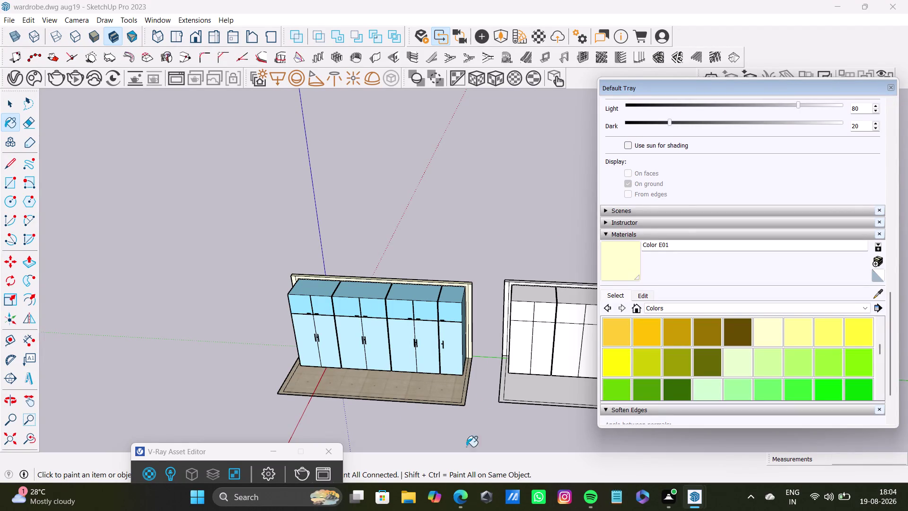
Restore the V-Ray Asset Editor materials list and move it to the upper left.
click(273, 364)
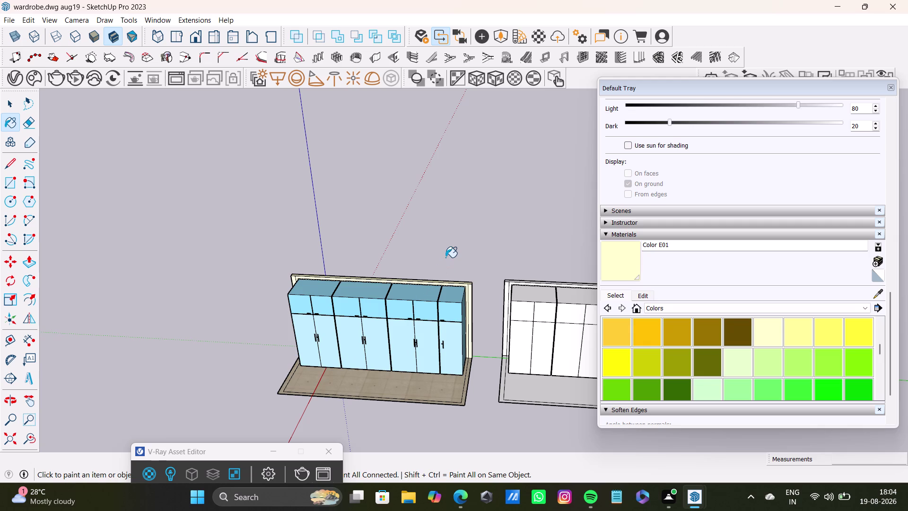
key(space)
drag(231, 453, 171, 189)
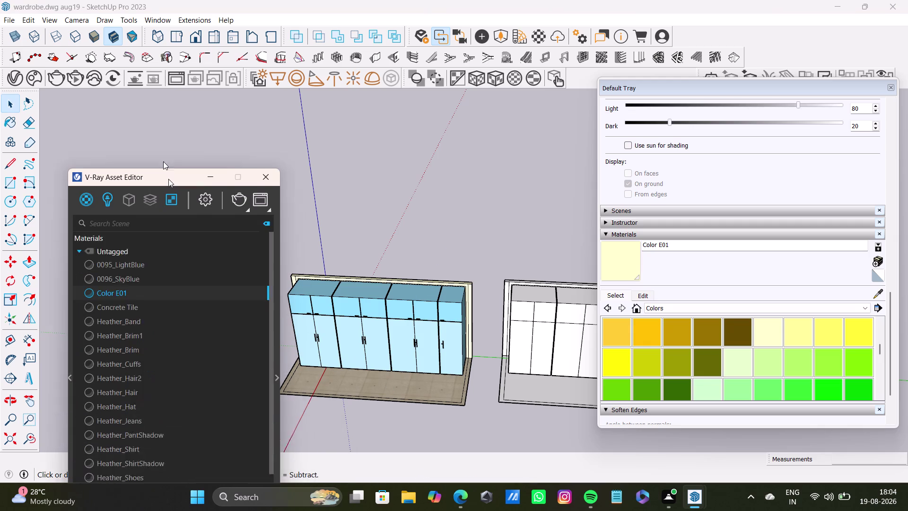
drag(172, 189, 157, 102)
Orbit, pan and zoom in close on the wardrobe doors and their handles.
scroll(down, 3)
scroll(up, 3)
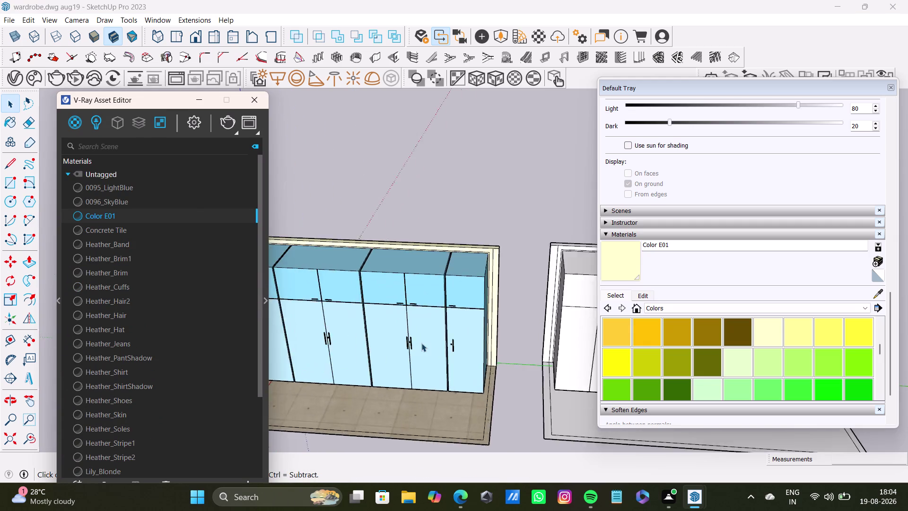
scroll(up, 3)
middle_drag(421, 343, 566, 344)
scroll(up, 3)
scroll(down, 3)
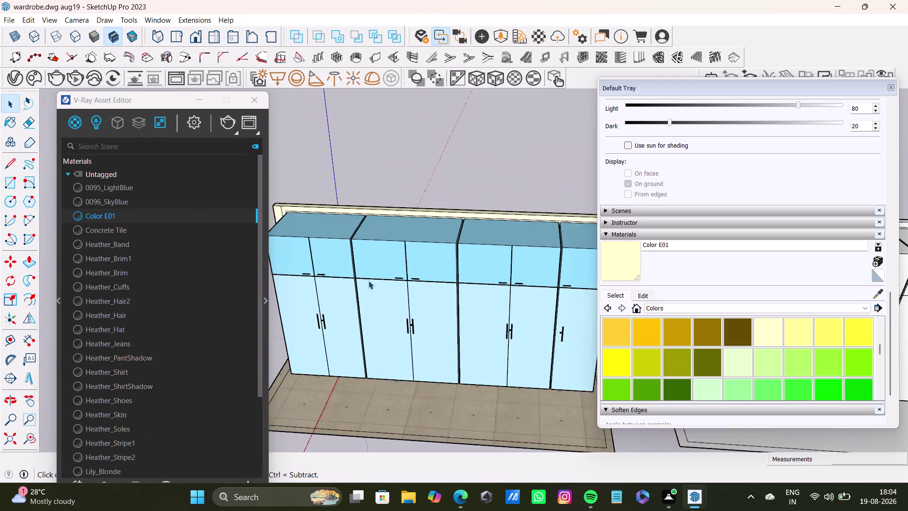
scroll(down, 3)
middle_drag(368, 281, 472, 293)
scroll(up, 3)
middle_drag(396, 274, 537, 244)
scroll(up, 3)
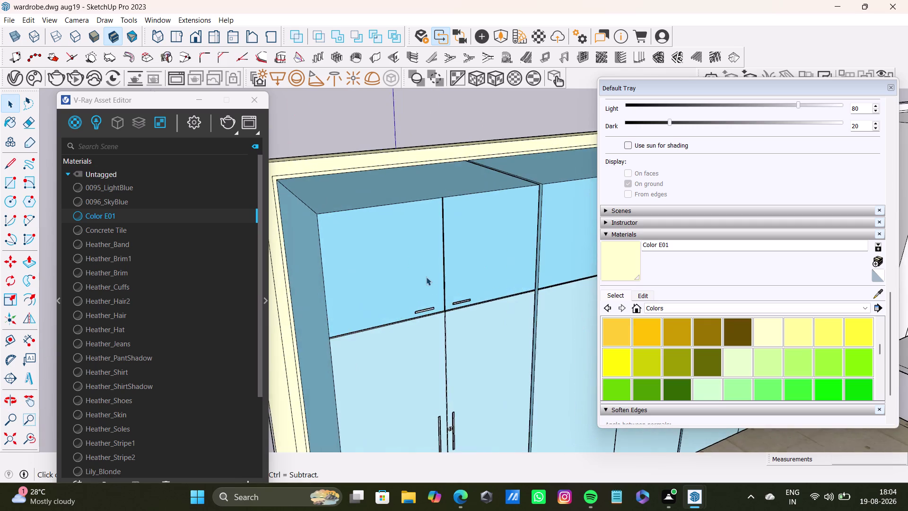
scroll(down, 3)
middle_drag(452, 284, 277, 288)
scroll(up, 3)
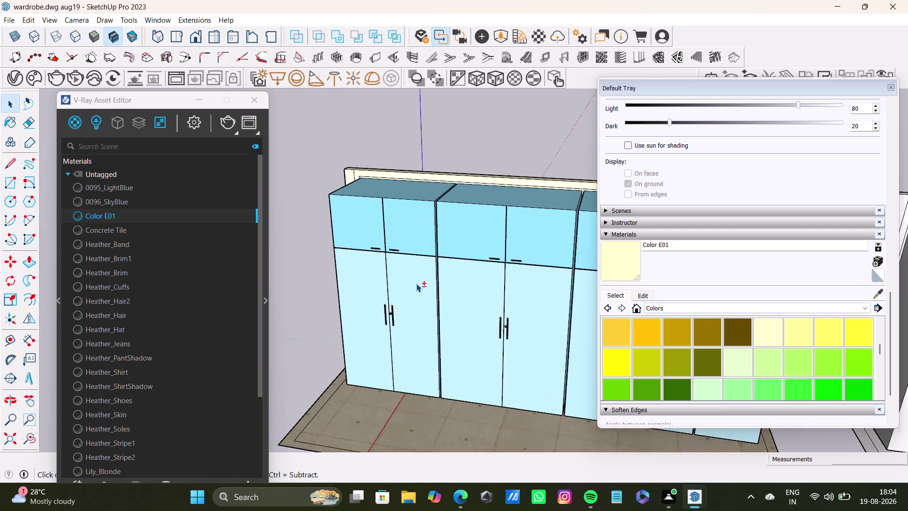
middle_drag(409, 285, 331, 331)
scroll(up, 3)
scroll(down, 3)
scroll(up, 3)
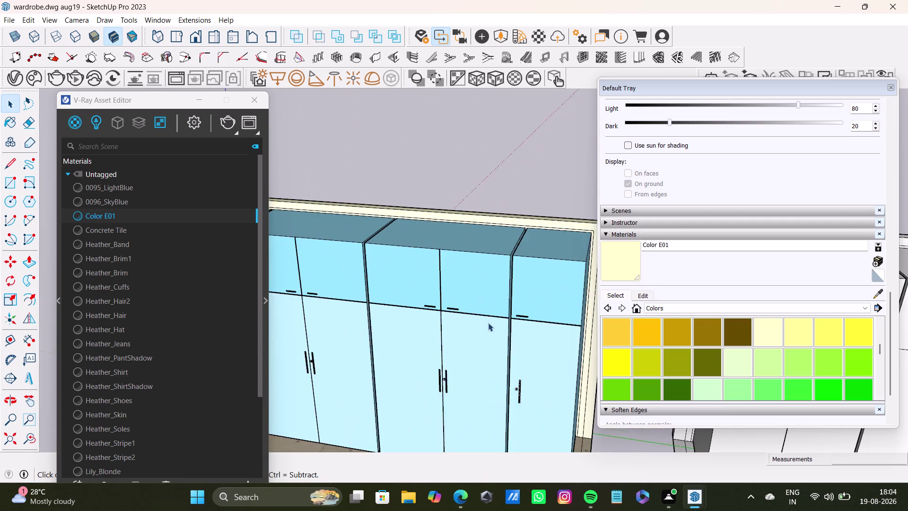
scroll(down, 3)
scroll(up, 3)
scroll(down, 3)
scroll(up, 3)
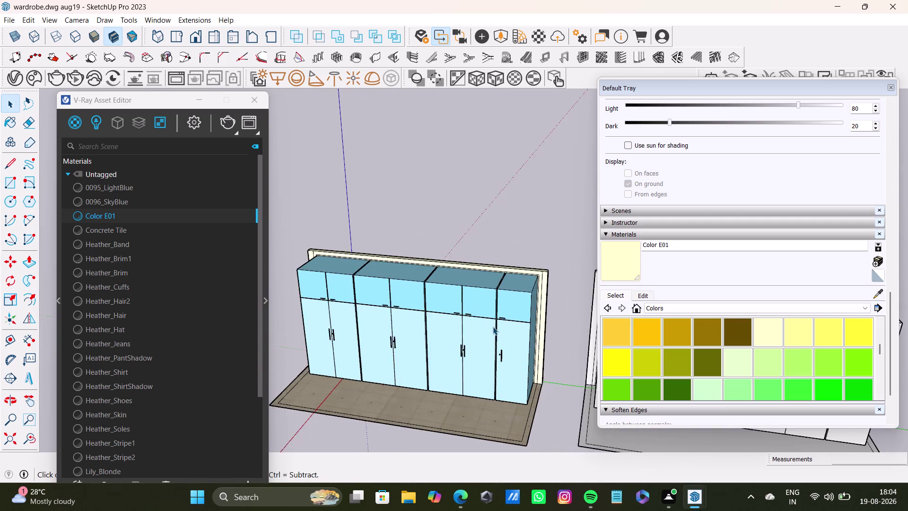
scroll(up, 3)
middle_drag(342, 293, 479, 376)
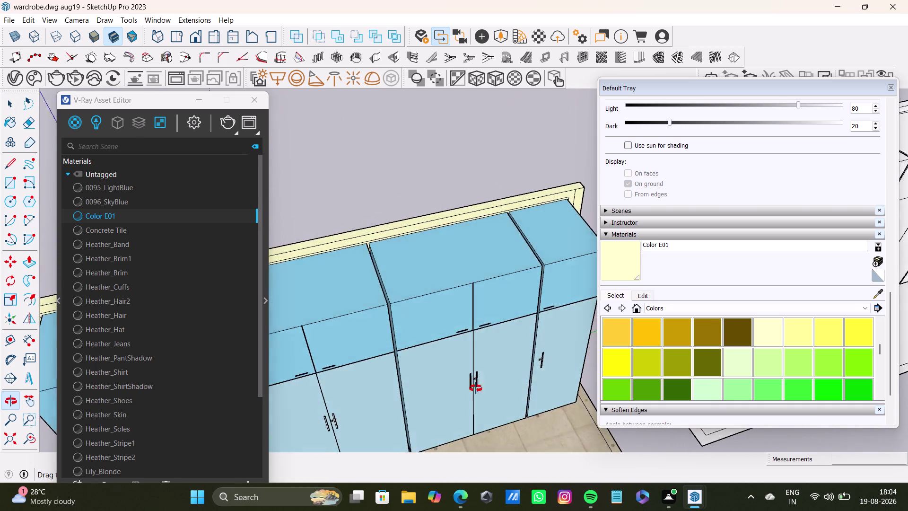
middle_drag(479, 376, 348, 331)
scroll(down, 3)
middle_drag(392, 315, 395, 314)
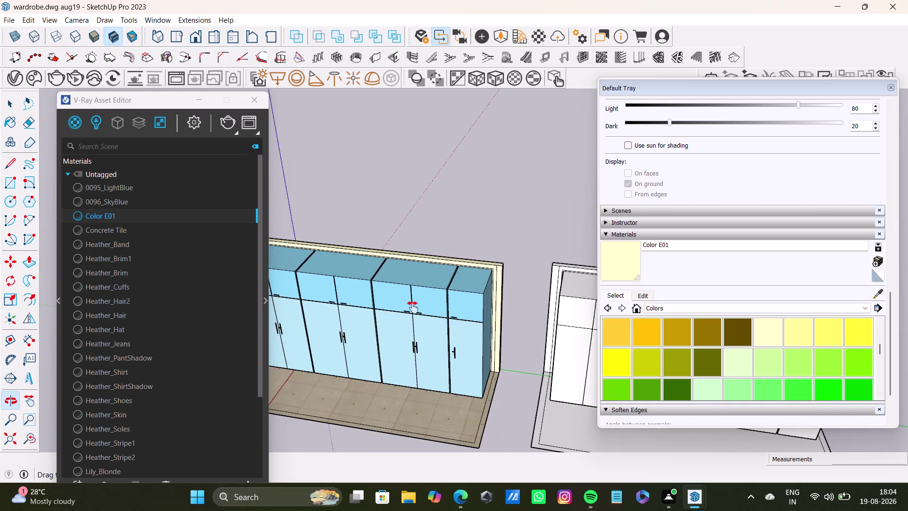
middle_drag(395, 314, 522, 301)
scroll(up, 3)
middle_drag(474, 308, 473, 201)
scroll(up, 3)
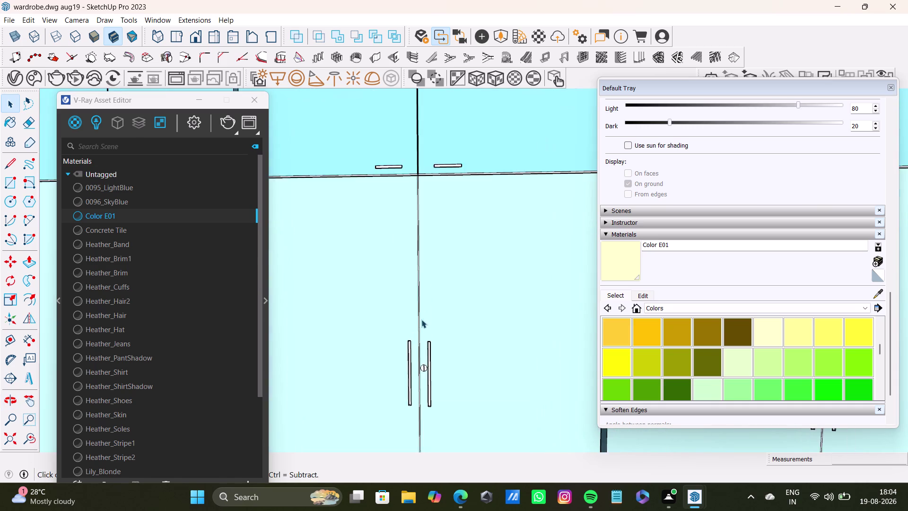
scroll(up, 3)
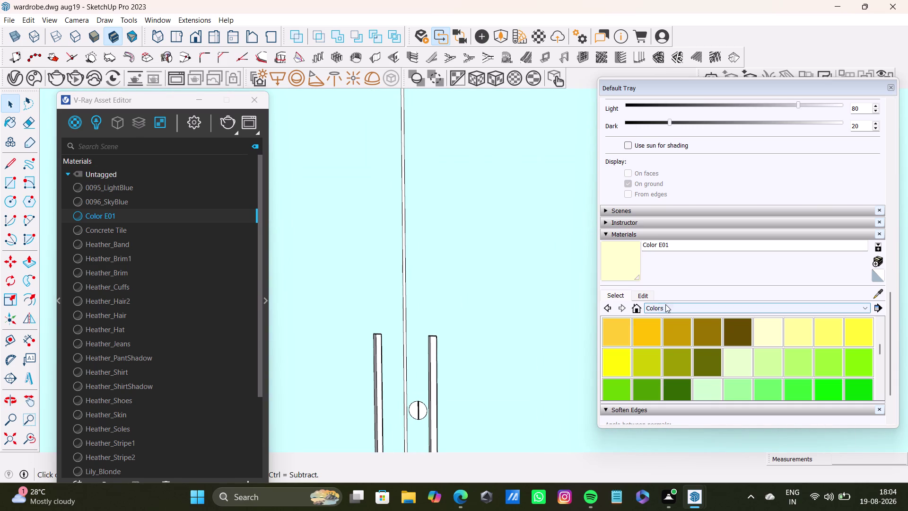
Switch the Materials library to Metal and pick Steel Brushed Stainless.
click(667, 311)
click(672, 379)
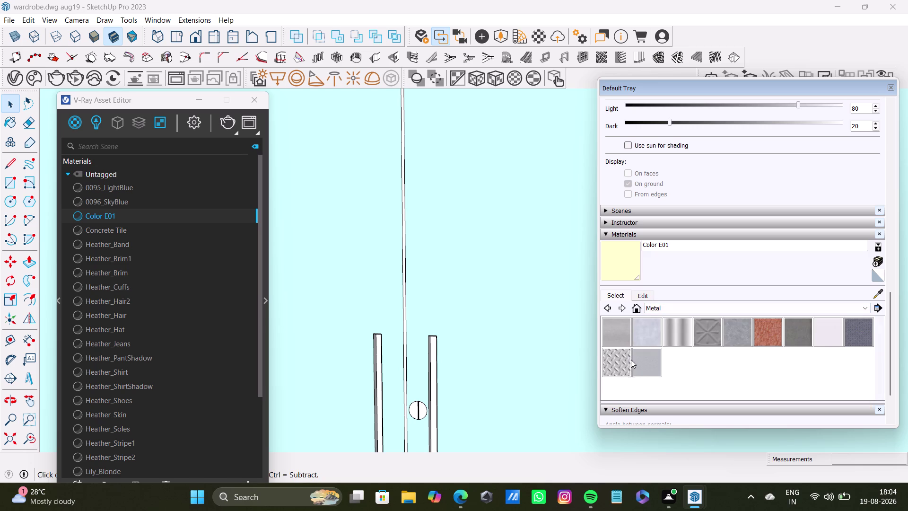
click(632, 359)
click(649, 359)
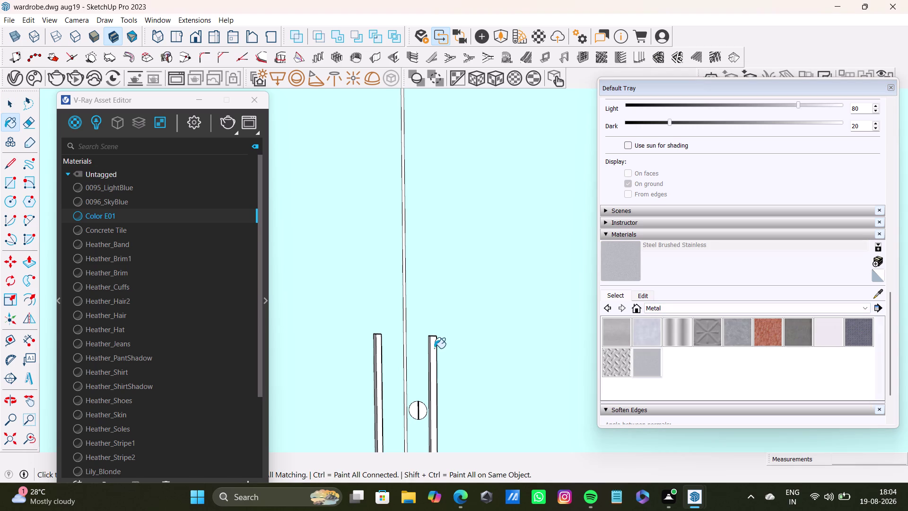
Paint the first lower door pair's right handle bar with brushed stainless steel.
click(434, 348)
click(379, 348)
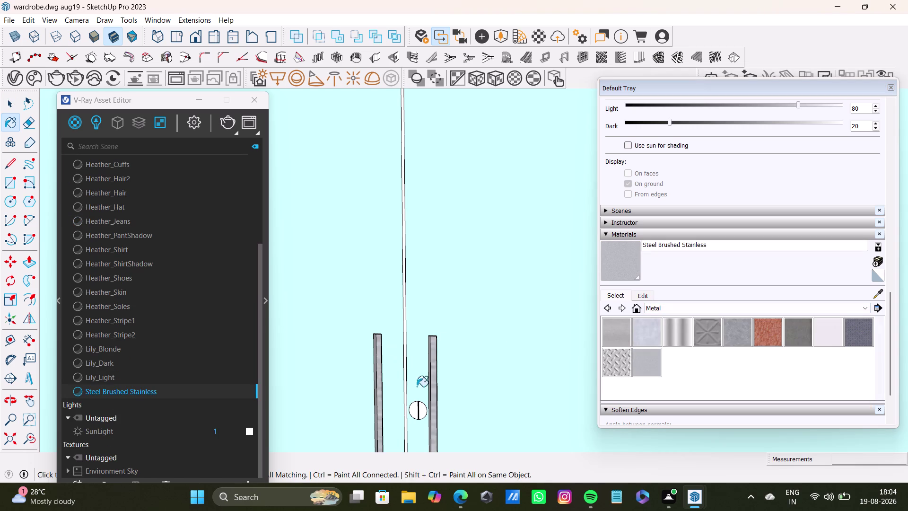
click(423, 414)
click(416, 410)
scroll(down, 3)
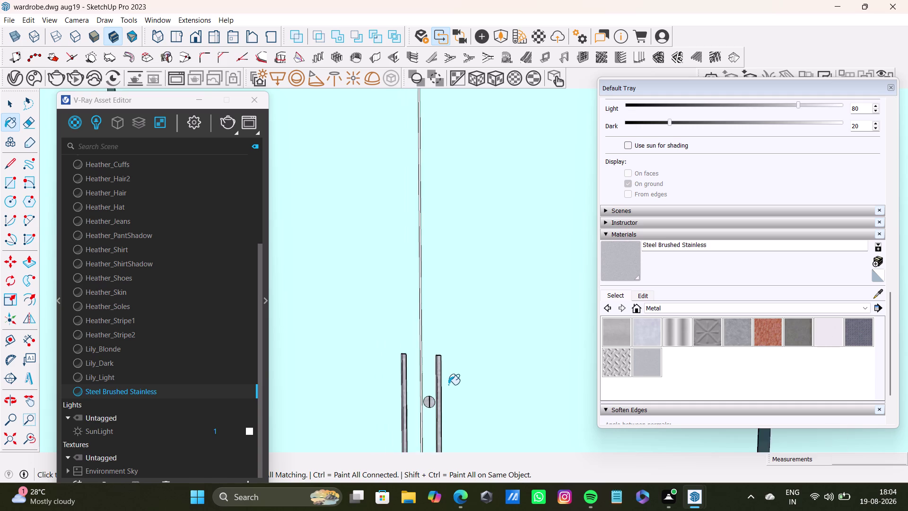
scroll(down, 3)
middle_drag(448, 385, 458, 381)
scroll(up, 3)
scroll(up, 3)
middle_drag(292, 374, 437, 352)
scroll(up, 3)
Finish painting all faces of the first pair's right and left handles in steel.
click(431, 345)
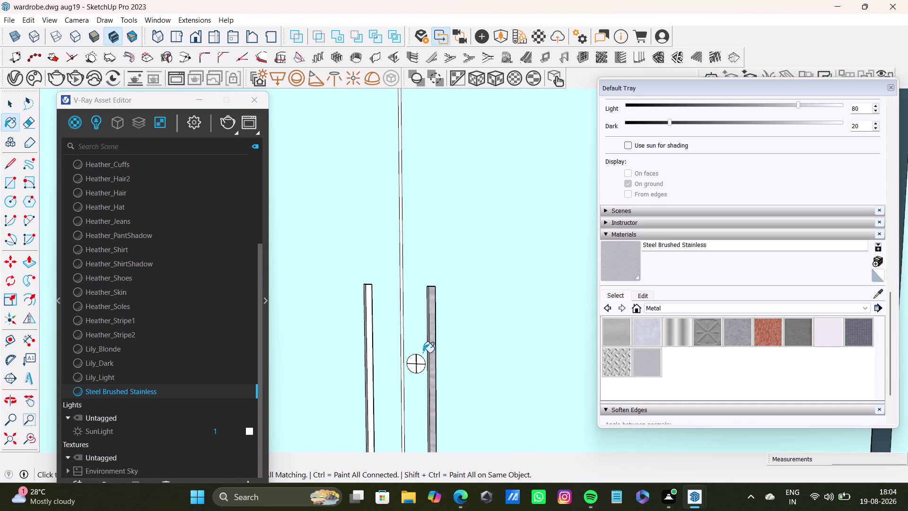
click(416, 363)
click(421, 367)
click(417, 360)
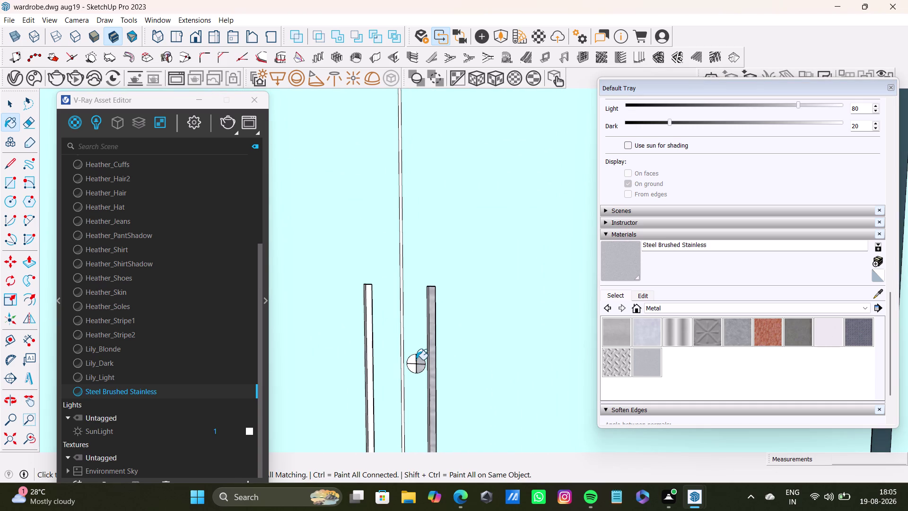
click(416, 360)
click(412, 359)
click(414, 367)
click(369, 346)
Paint the next lower door pair's right and left handles in brushed steel.
scroll(down, 3)
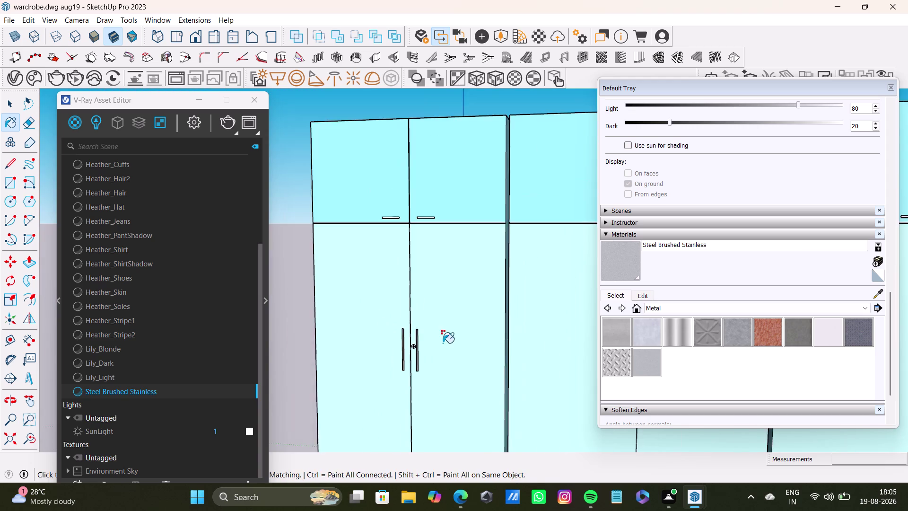
middle_drag(445, 341, 336, 336)
scroll(down, 3)
middle_drag(535, 357, 495, 358)
scroll(up, 3)
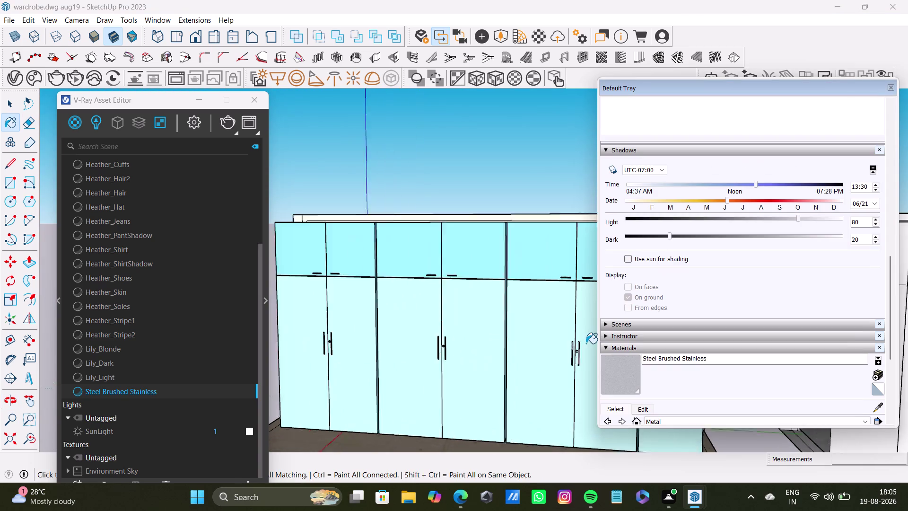
scroll(up, 3)
click(561, 341)
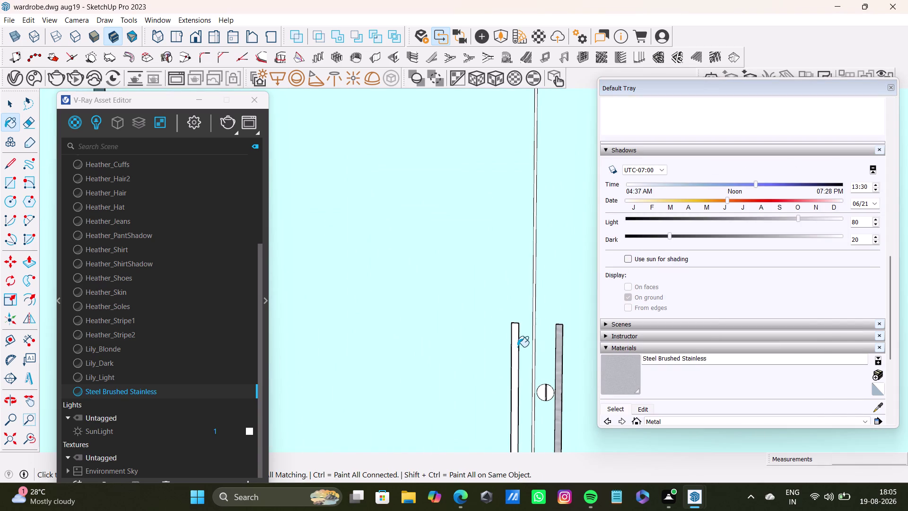
click(516, 347)
click(547, 391)
click(541, 391)
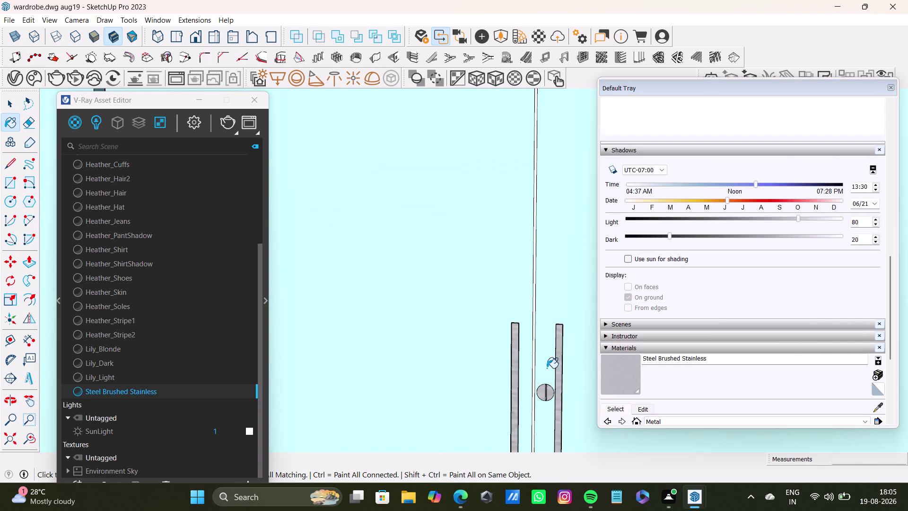
Paint the first pair of upper-door handles in brushed stainless steel.
scroll(down, 3)
middle_drag(500, 278, 499, 377)
scroll(up, 3)
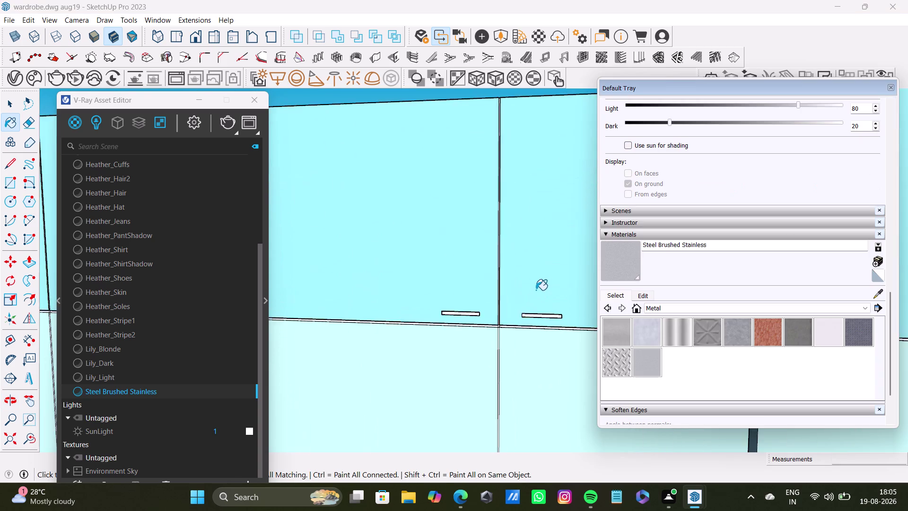
scroll(up, 3)
click(559, 336)
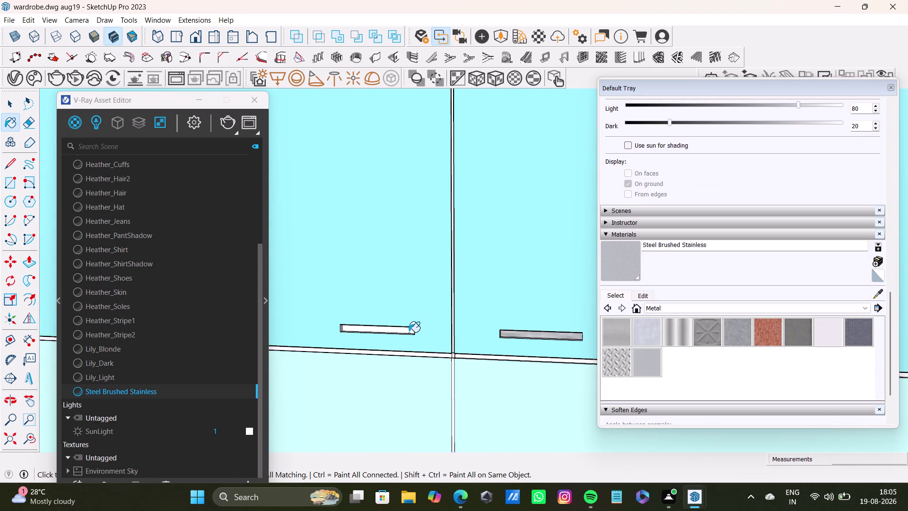
click(408, 333)
Paint the next pair of upper-door right and left handles in steel.
scroll(down, 3)
middle_drag(379, 305, 616, 348)
scroll(up, 3)
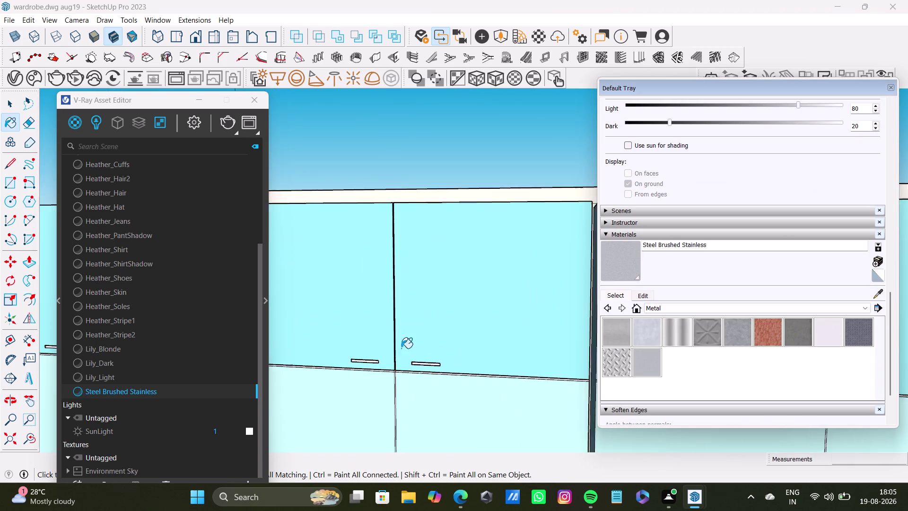
scroll(up, 3)
click(446, 375)
click(348, 373)
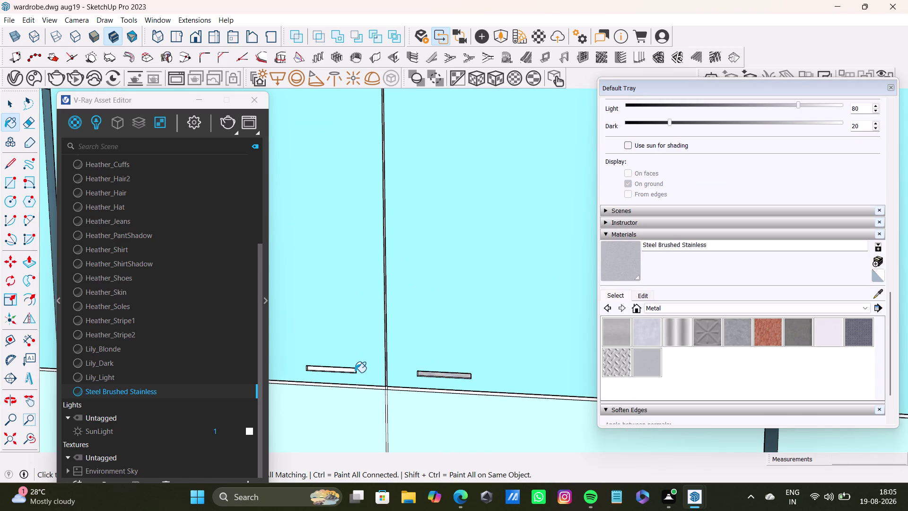
click(355, 373)
click(349, 370)
Paint the remaining upper-door handles in brushed stainless steel.
scroll(down, 3)
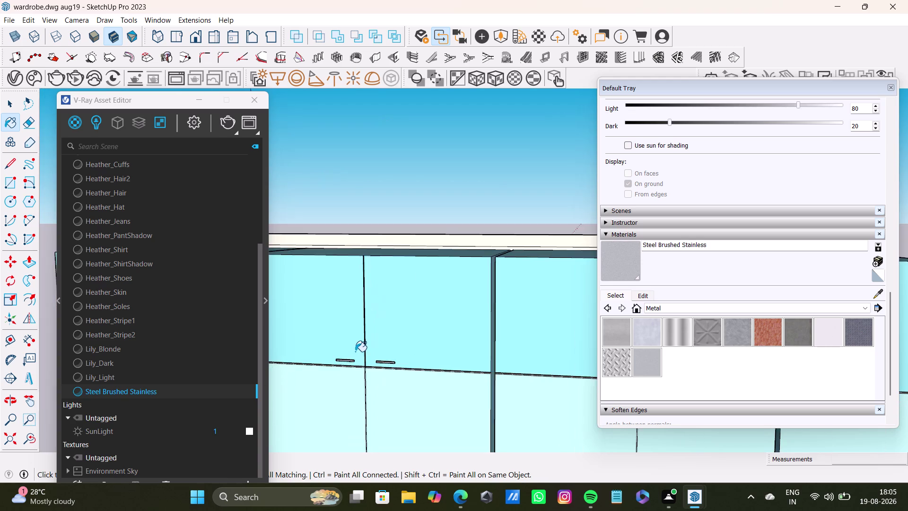
middle_drag(355, 351, 561, 359)
scroll(up, 3)
click(386, 391)
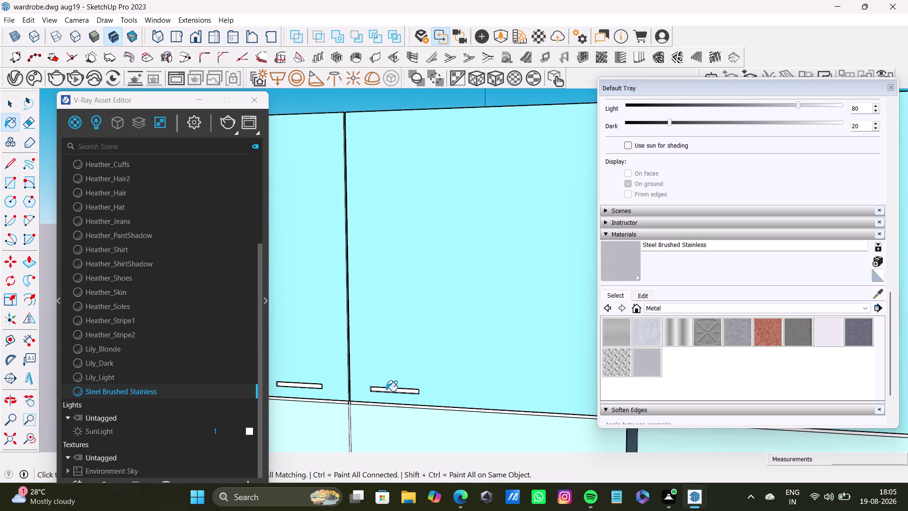
click(385, 390)
click(318, 387)
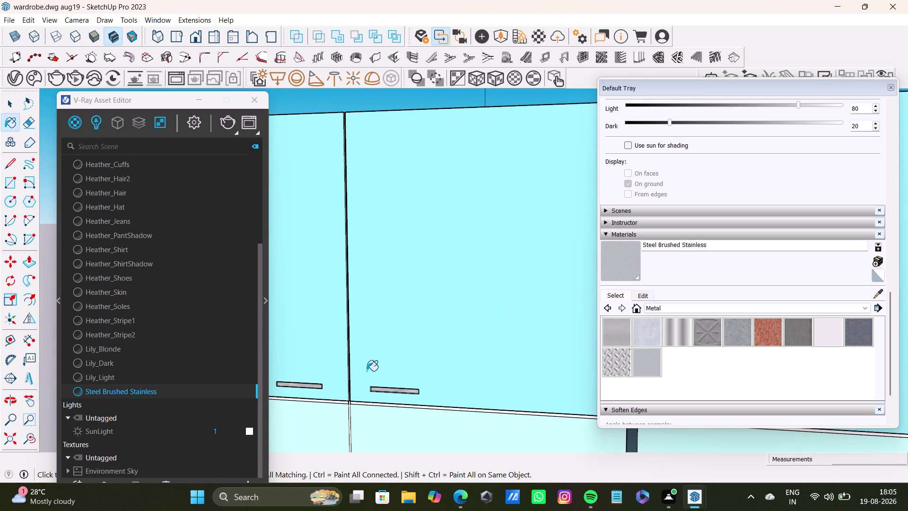
scroll(down, 3)
scroll(up, 3)
scroll(down, 3)
scroll(up, 3)
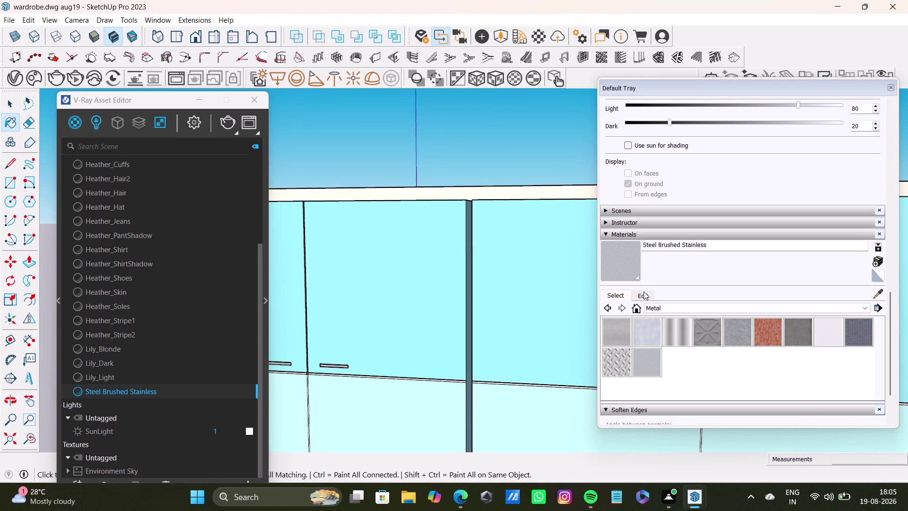
click(664, 306)
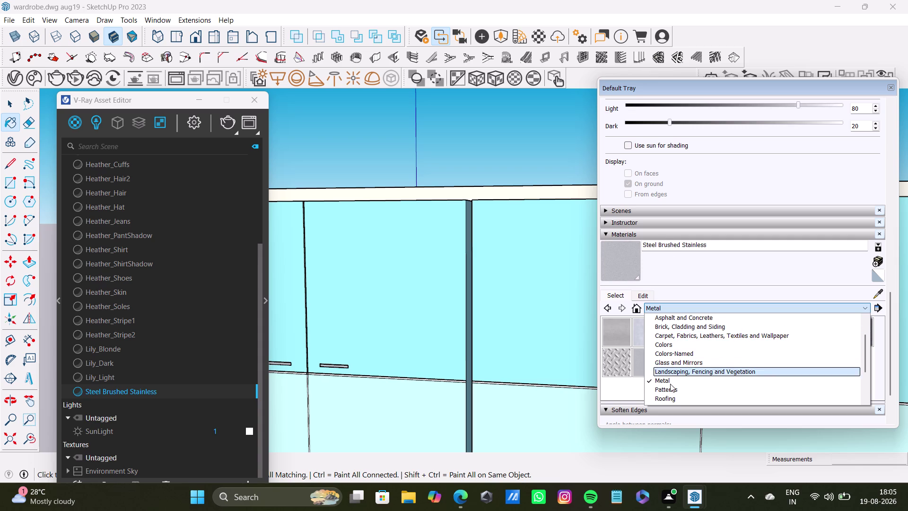
Switch the library to named colours, try powder blue on the rail, then undo it.
scroll(up, 3)
scroll(up, 3)
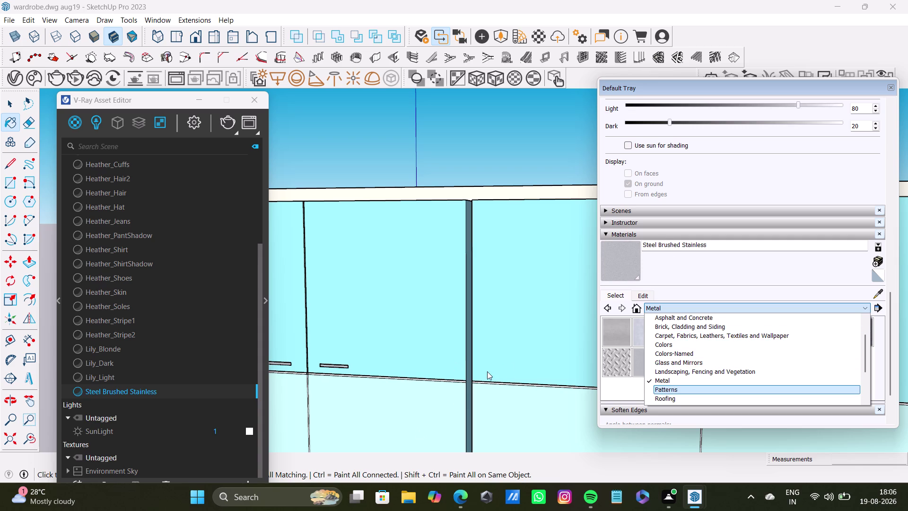
click(694, 356)
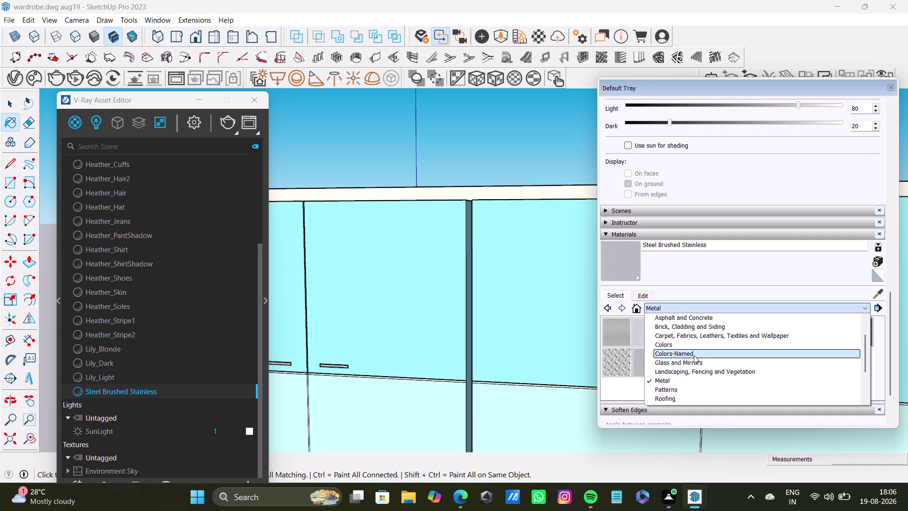
scroll(down, 3)
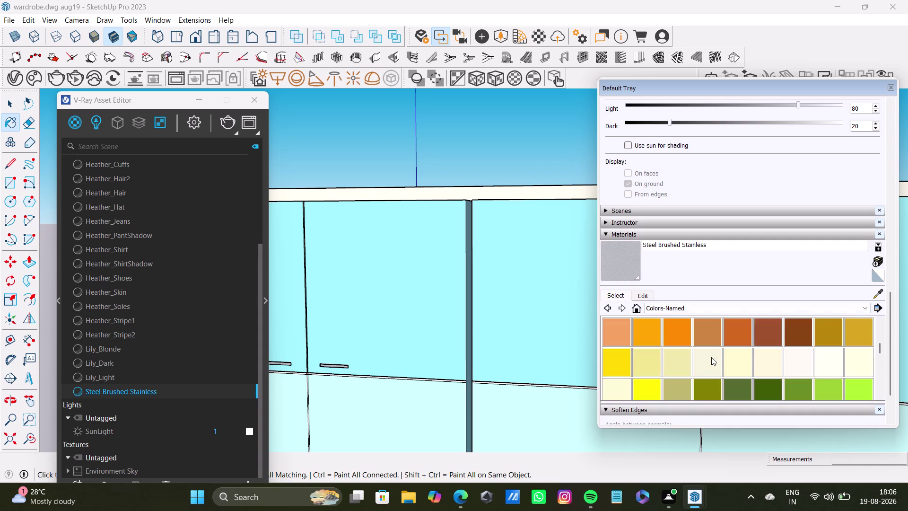
scroll(down, 3)
scroll(down, 3)
click(705, 332)
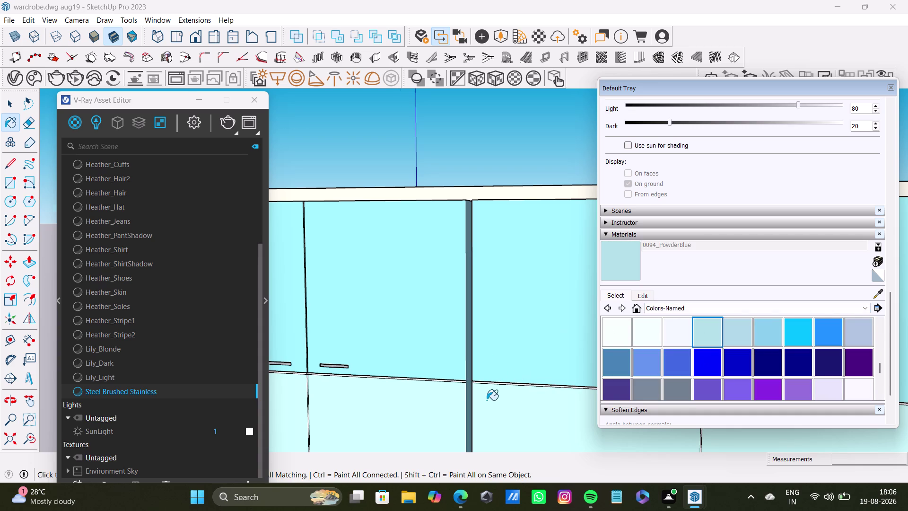
scroll(up, 3)
click(457, 351)
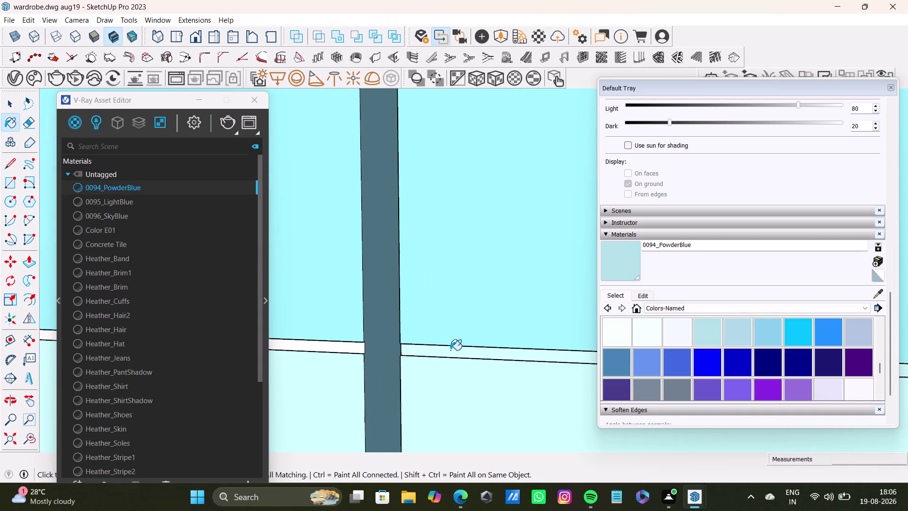
key(ctrl+z)
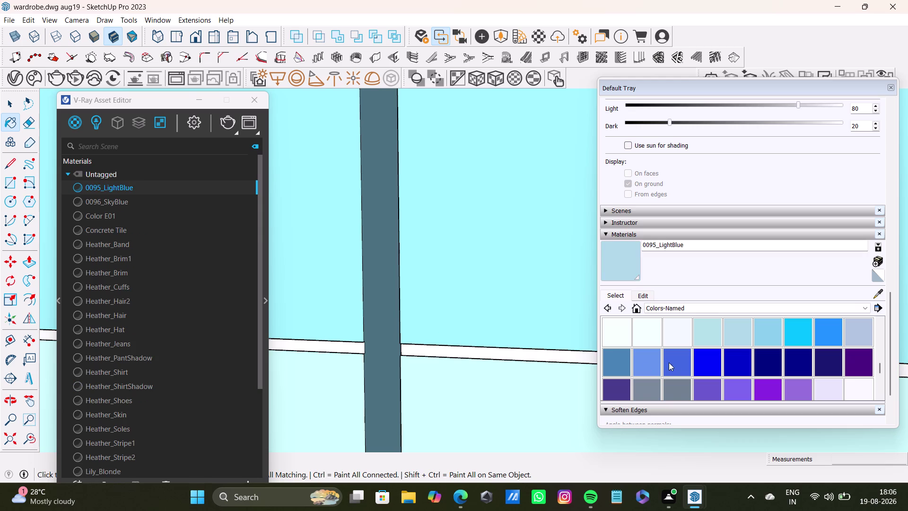
Paint the horizontal rail dark blue.
click(795, 368)
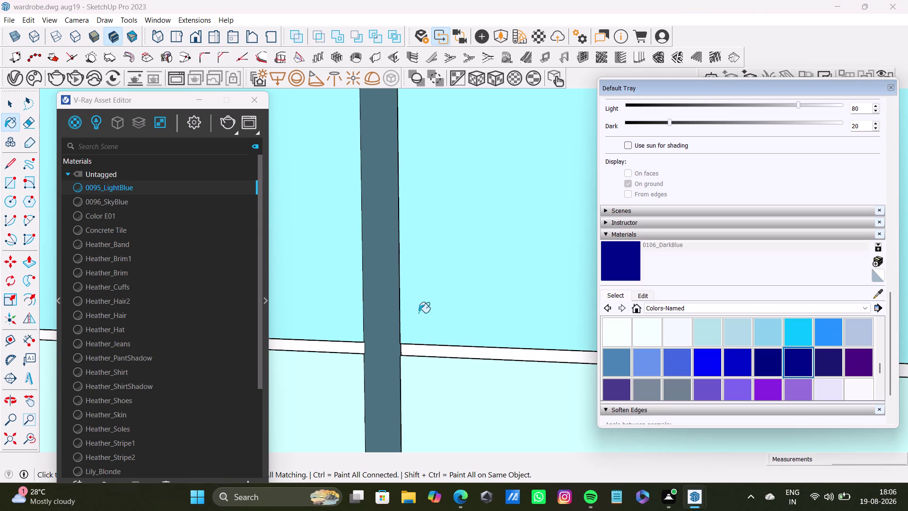
scroll(up, 3)
click(467, 363)
scroll(down, 3)
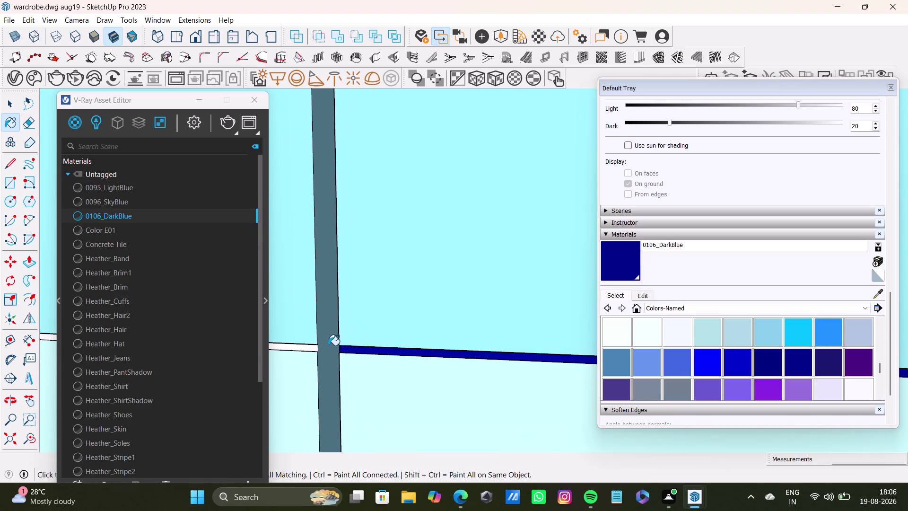
scroll(down, 3)
scroll(up, 3)
scroll(down, 3)
middle_drag(318, 344, 491, 355)
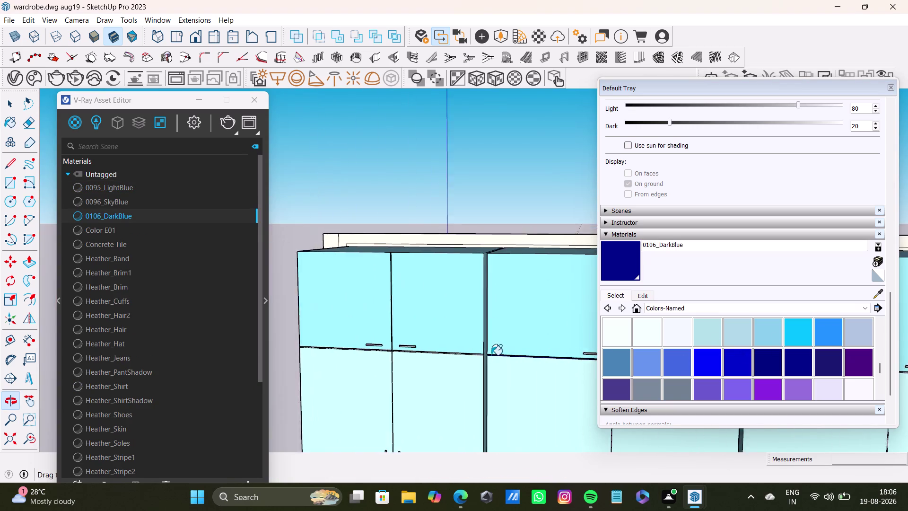
scroll(up, 3)
Repaint two horizontal rail sections with 0100_SteelBlue.
click(618, 358)
scroll(up, 3)
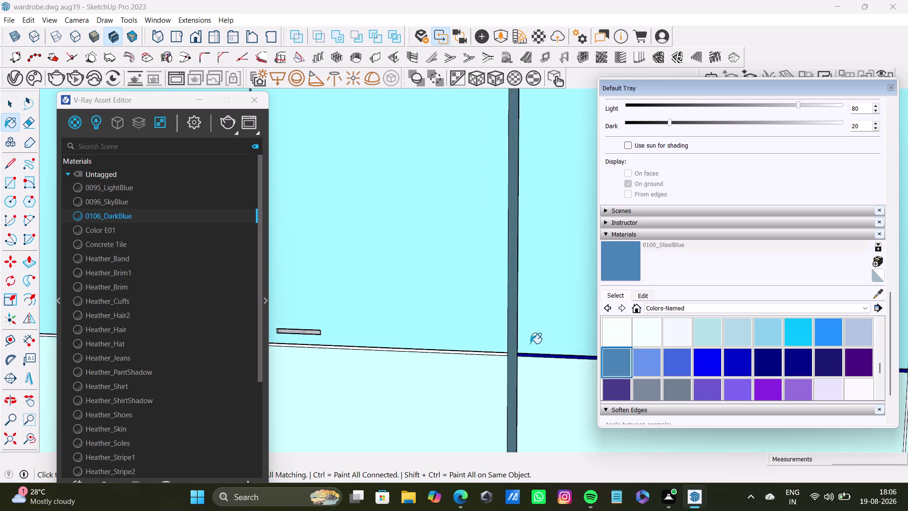
scroll(up, 3)
scroll(up, 3)
click(524, 369)
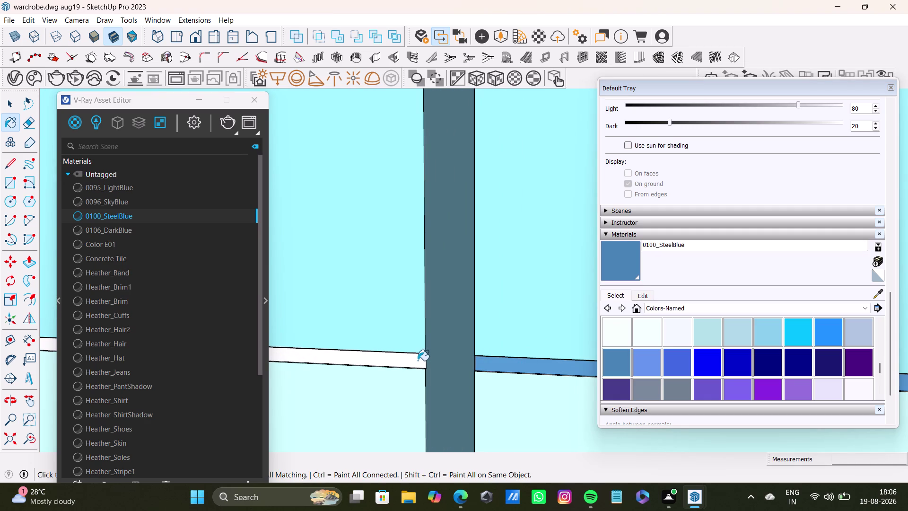
click(417, 360)
scroll(down, 3)
middle_drag(383, 345, 491, 352)
scroll(down, 3)
middle_drag(334, 358, 343, 356)
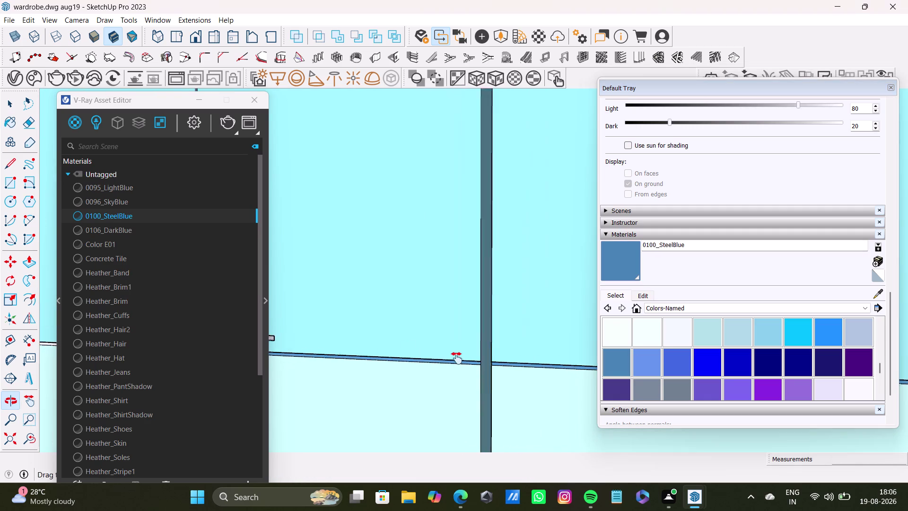
middle_drag(343, 357, 645, 378)
scroll(down, 3)
scroll(up, 3)
scroll(up, 3)
Paint the next rail segment, three vertical dividers and remaining rail pieces steel blue.
click(445, 328)
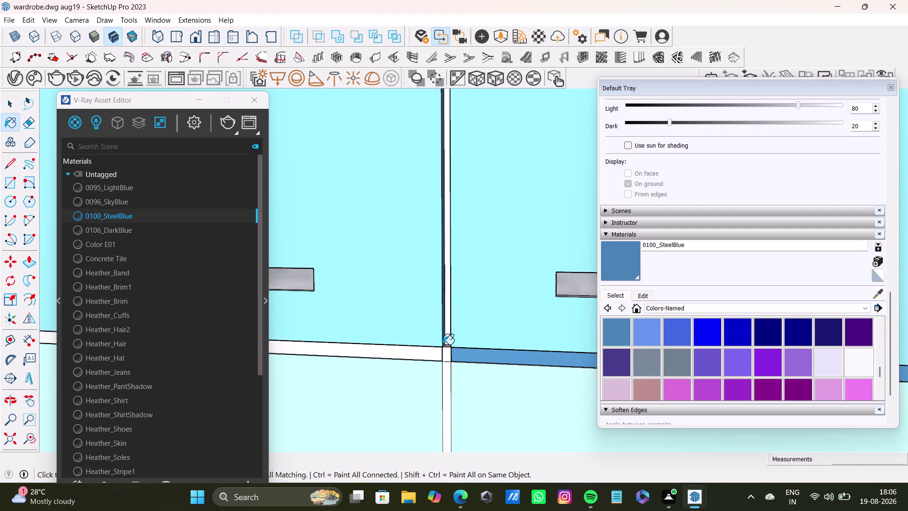
click(451, 360)
click(444, 356)
click(446, 337)
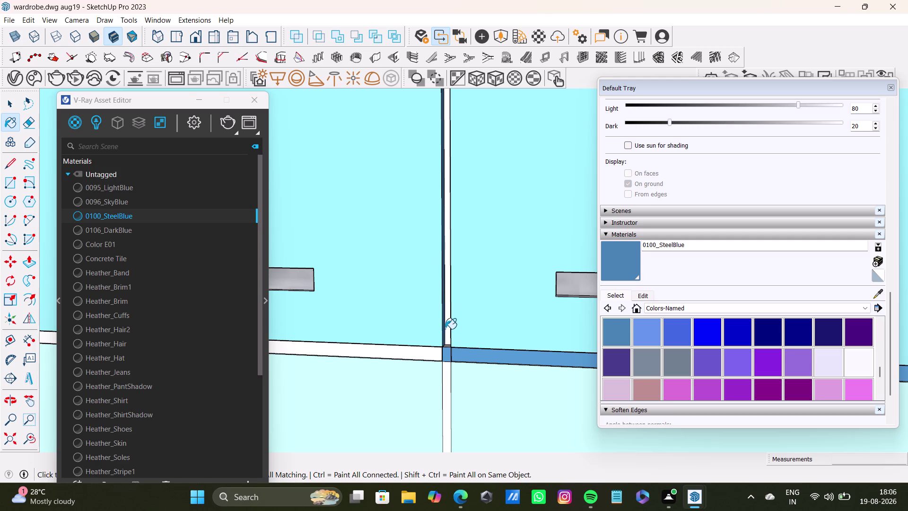
click(445, 328)
click(431, 353)
click(445, 371)
Paint the next vertical strip and its adjoining rail section steel blue.
scroll(down, 3)
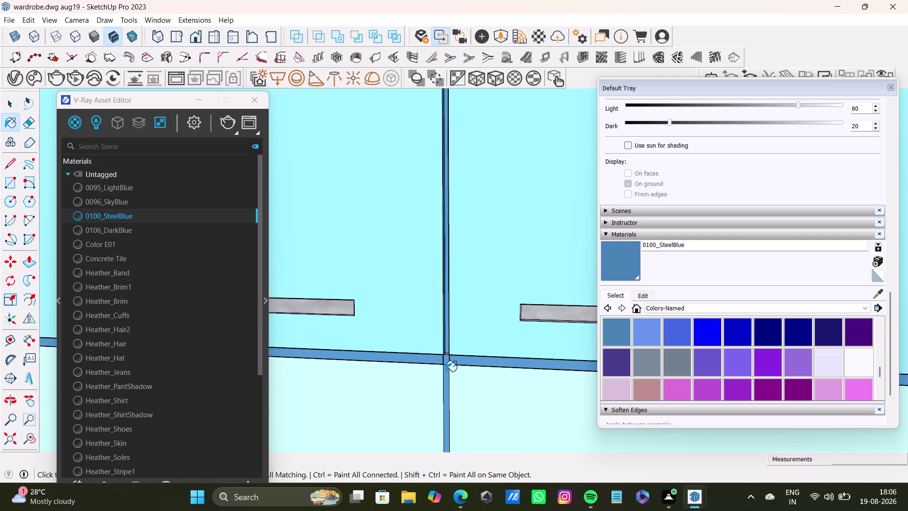
scroll(down, 3)
scroll(up, 3)
scroll(down, 3)
middle_drag(389, 344, 460, 332)
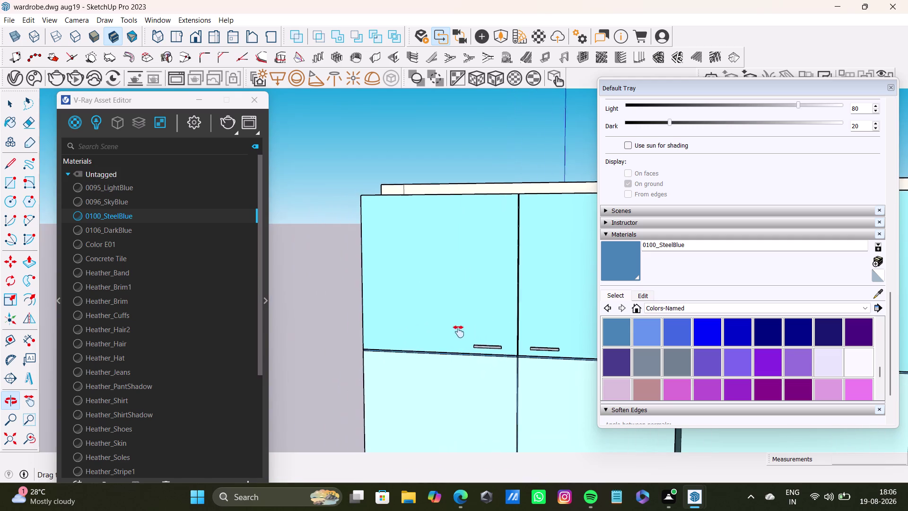
middle_drag(460, 333, 269, 293)
scroll(up, 3)
middle_drag(531, 330, 283, 345)
middle_drag(478, 313, 451, 337)
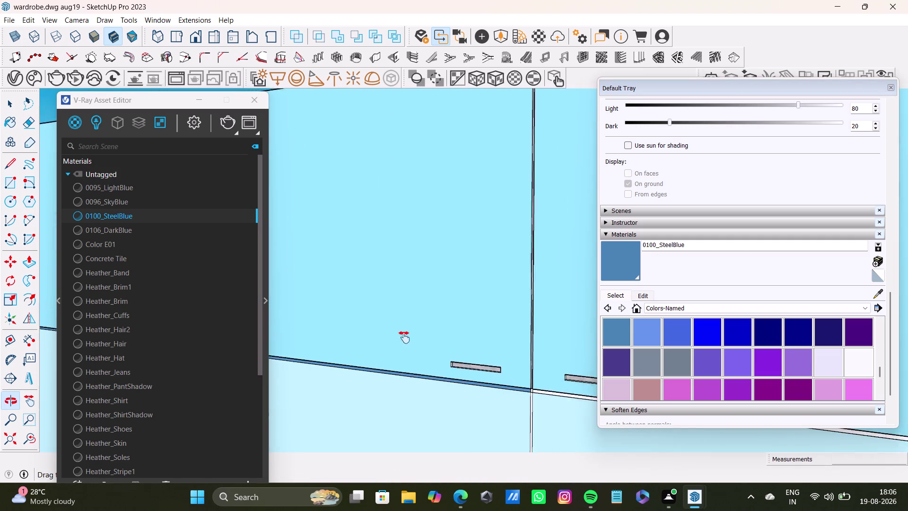
middle_drag(451, 338, 325, 330)
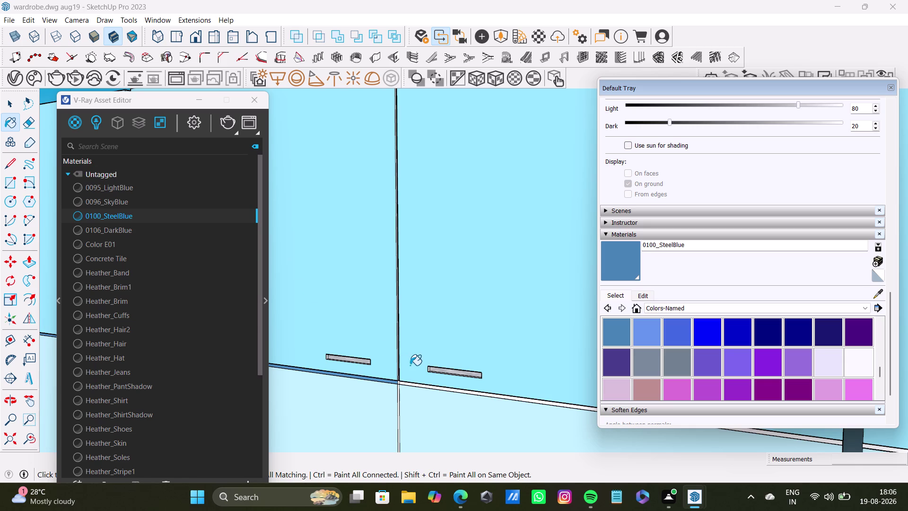
scroll(up, 3)
middle_drag(393, 398, 448, 389)
scroll(up, 3)
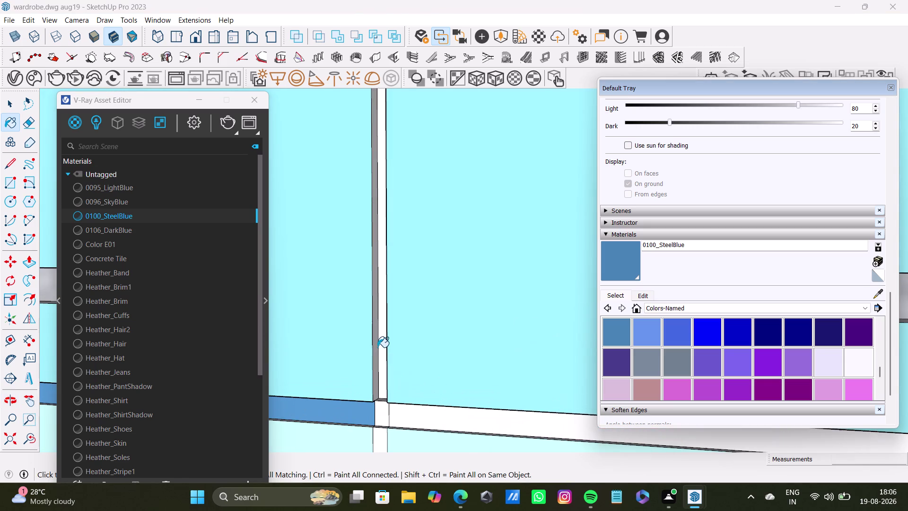
click(381, 347)
click(374, 361)
click(425, 419)
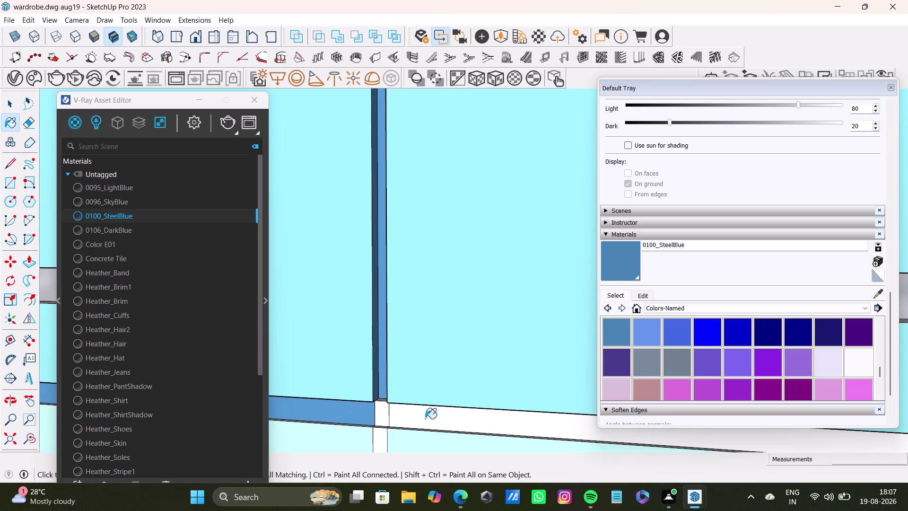
click(378, 409)
Paint the lower vertical strips and adjacent strips at the joint steel blue.
scroll(up, 3)
middle_drag(384, 388, 390, 463)
click(407, 399)
scroll(down, 3)
middle_drag(404, 411, 418, 289)
scroll(up, 3)
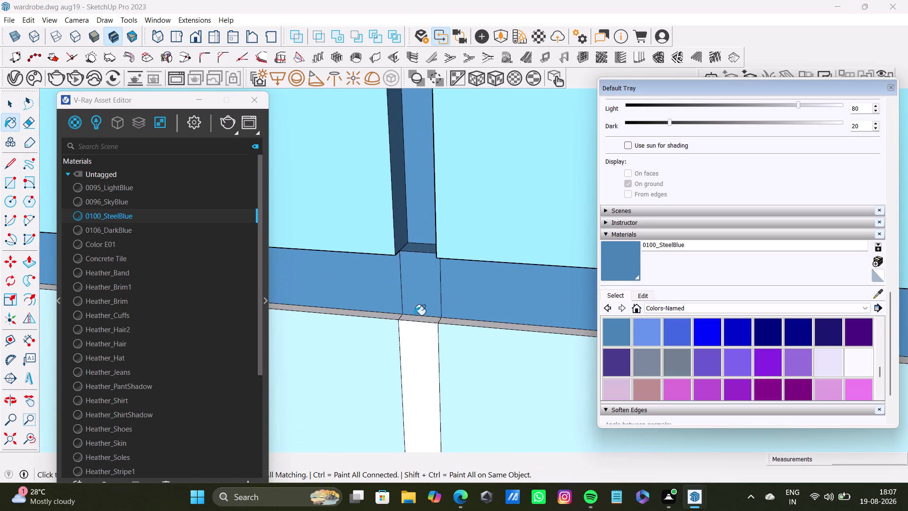
click(428, 320)
click(424, 341)
click(389, 316)
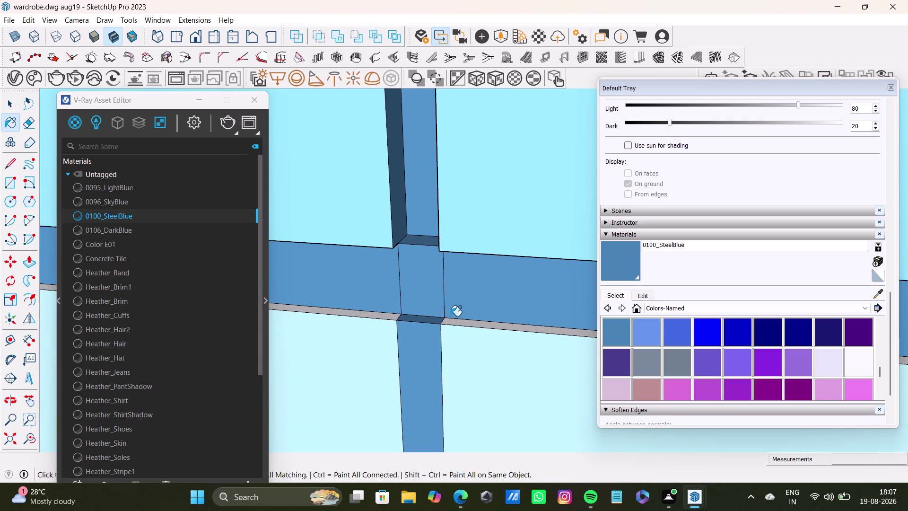
click(480, 324)
scroll(down, 3)
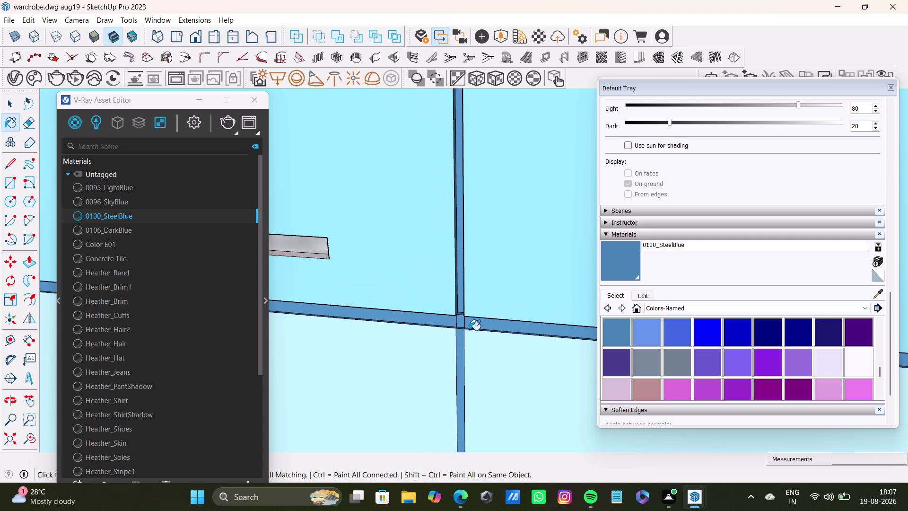
scroll(down, 3)
middle_drag(492, 326, 354, 326)
scroll(up, 3)
middle_drag(512, 327, 423, 268)
scroll(up, 3)
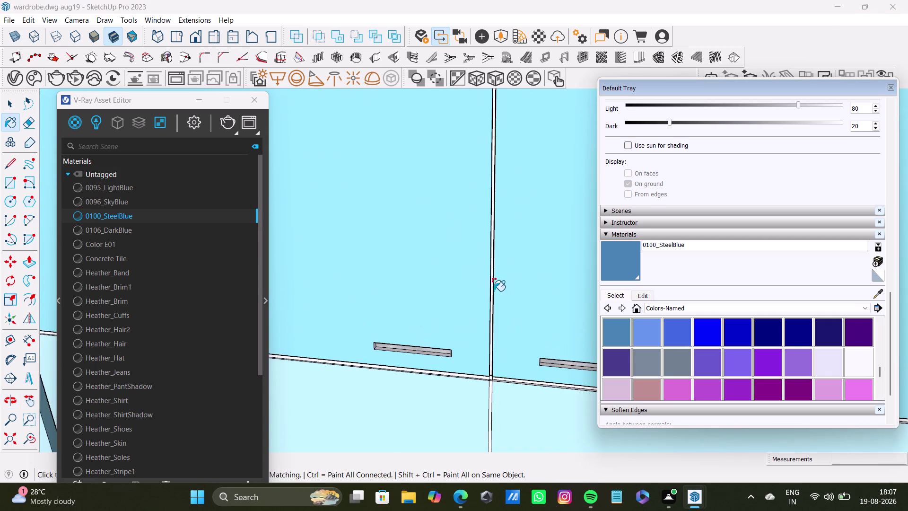
Paint one more face, then orbit over the wardrobe top and upper doors.
scroll(up, 3)
click(494, 289)
scroll(down, 3)
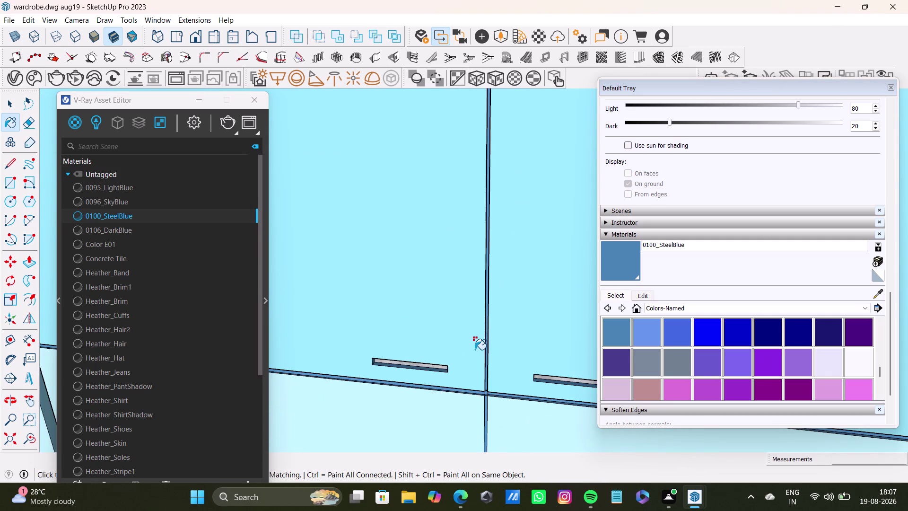
scroll(down, 3)
middle_drag(486, 354, 406, 351)
scroll(up, 3)
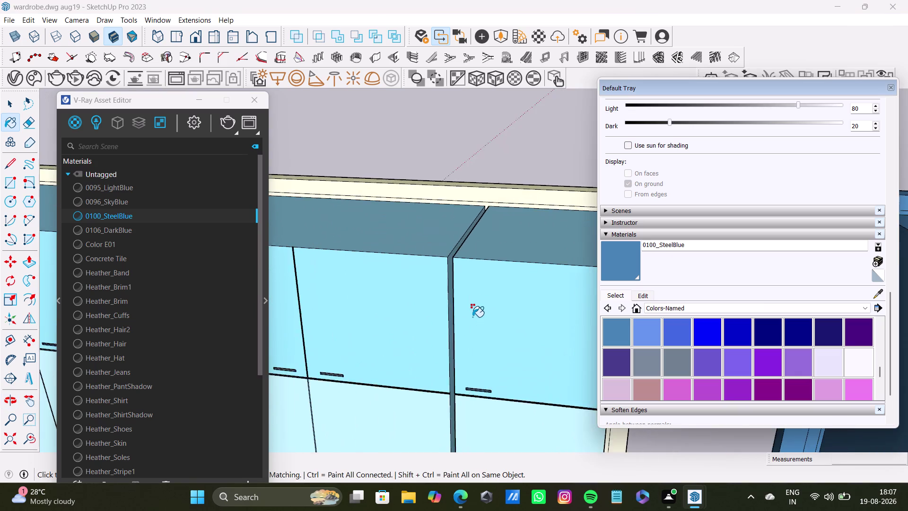
scroll(up, 3)
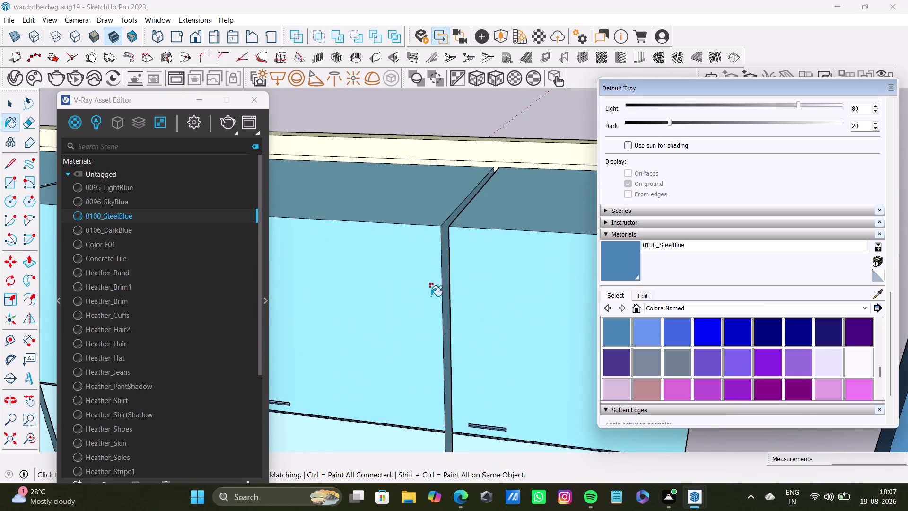
middle_drag(404, 305, 642, 300)
scroll(up, 3)
middle_drag(460, 417, 452, 307)
scroll(up, 3)
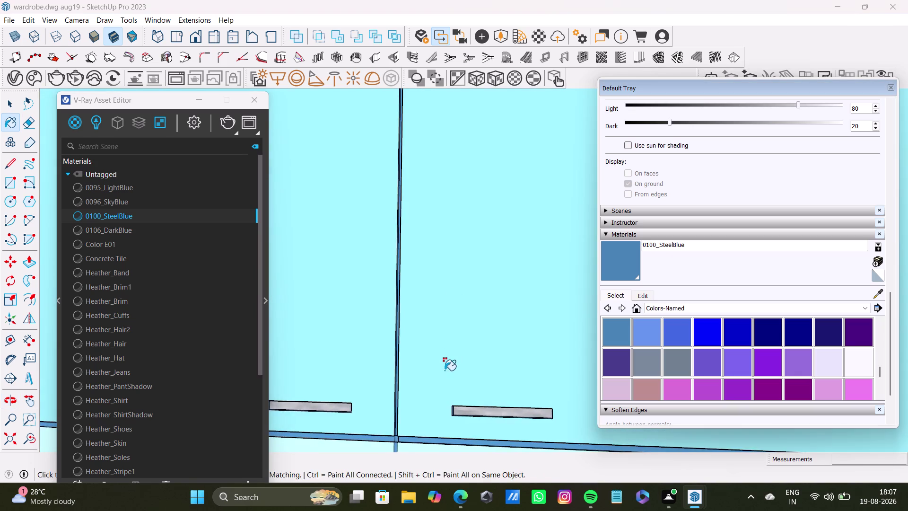
scroll(down, 3)
middle_drag(396, 359, 486, 344)
scroll(down, 3)
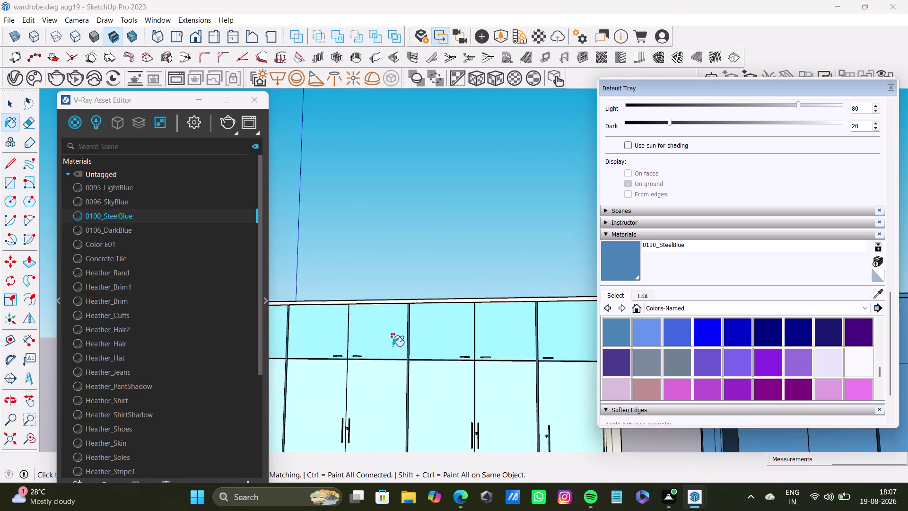
scroll(down, 3)
middle_drag(413, 342, 519, 337)
scroll(up, 3)
scroll(up, 3)
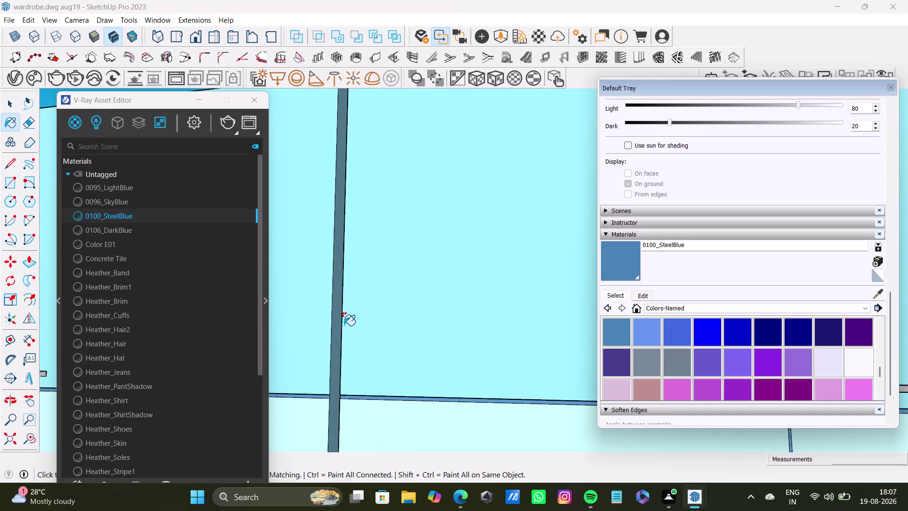
middle_drag(344, 353, 343, 496)
Inspect the door handles and joints up close, then return to the Select tool.
scroll(down, 3)
scroll(up, 3)
scroll(down, 3)
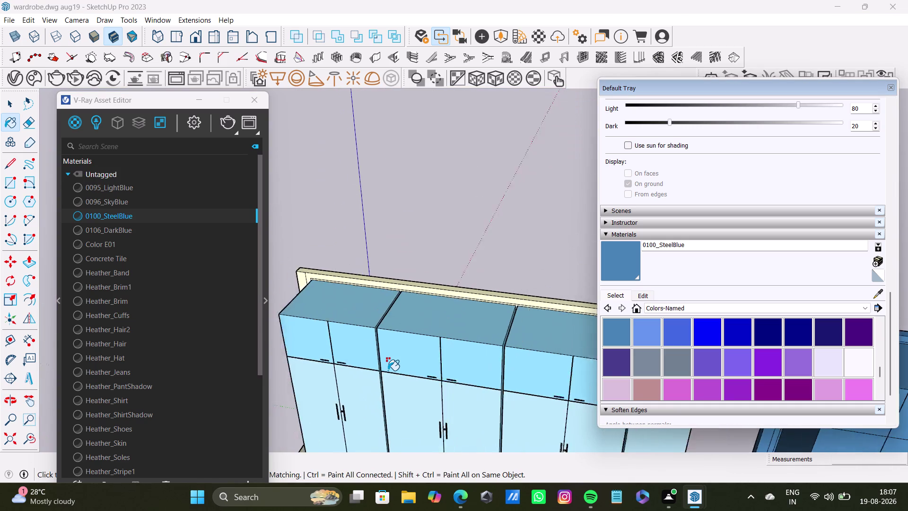
scroll(down, 3)
middle_drag(388, 370, 405, 291)
scroll(up, 3)
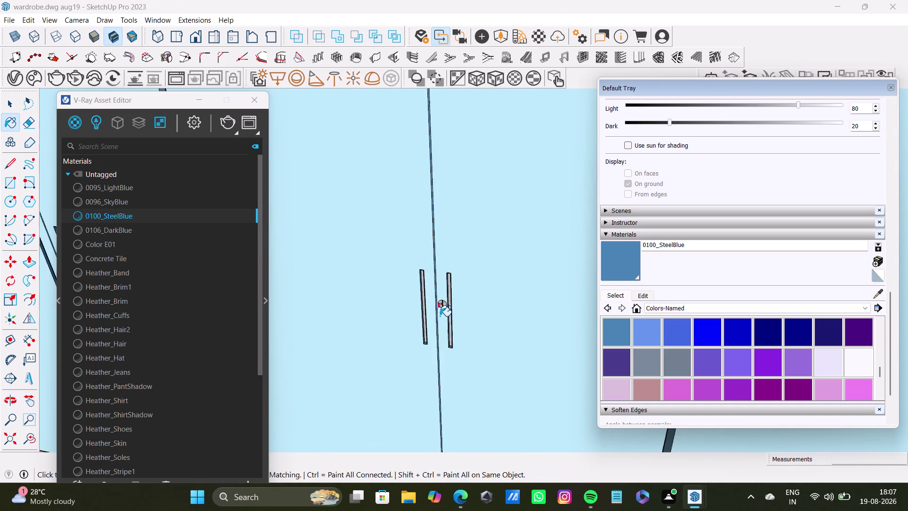
scroll(up, 3)
scroll(down, 3)
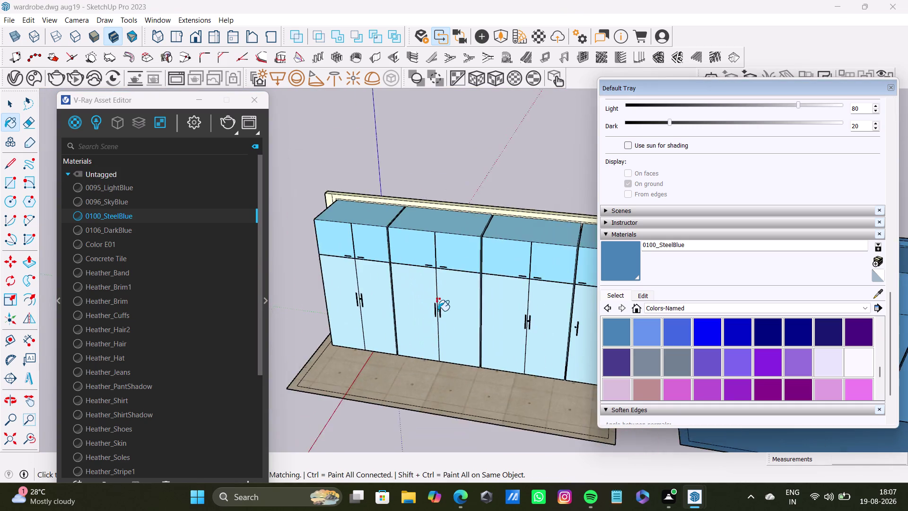
scroll(down, 3)
scroll(down, 3)
scroll(up, 3)
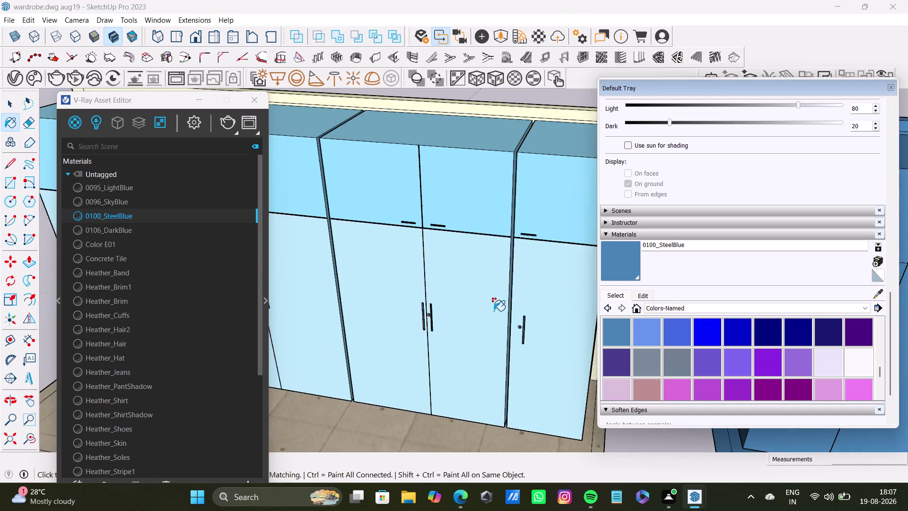
scroll(up, 3)
scroll(down, 3)
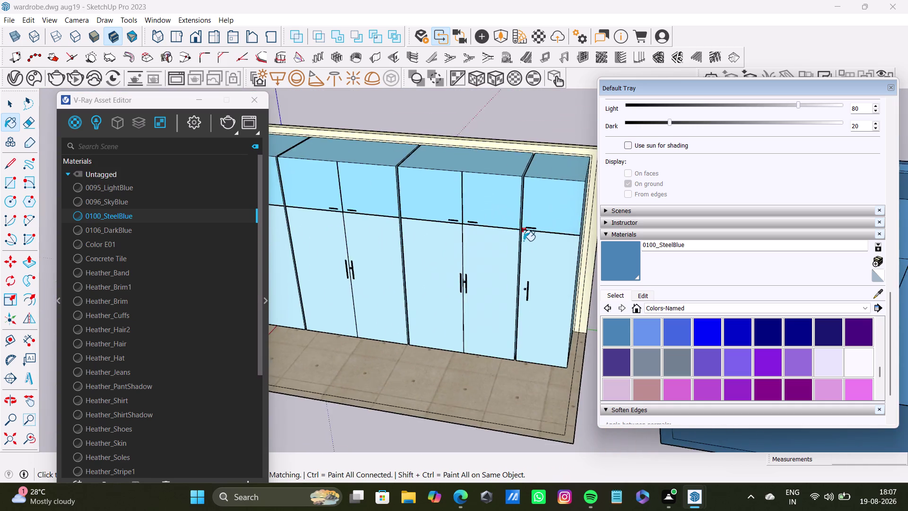
scroll(up, 3)
scroll(down, 3)
middle_drag(390, 244, 463, 283)
scroll(up, 3)
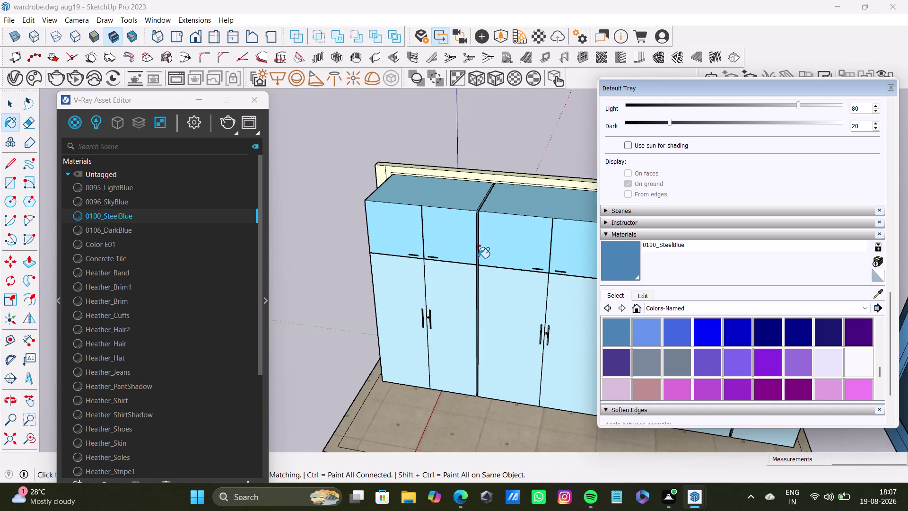
scroll(up, 3)
middle_drag(484, 245, 465, 404)
scroll(up, 3)
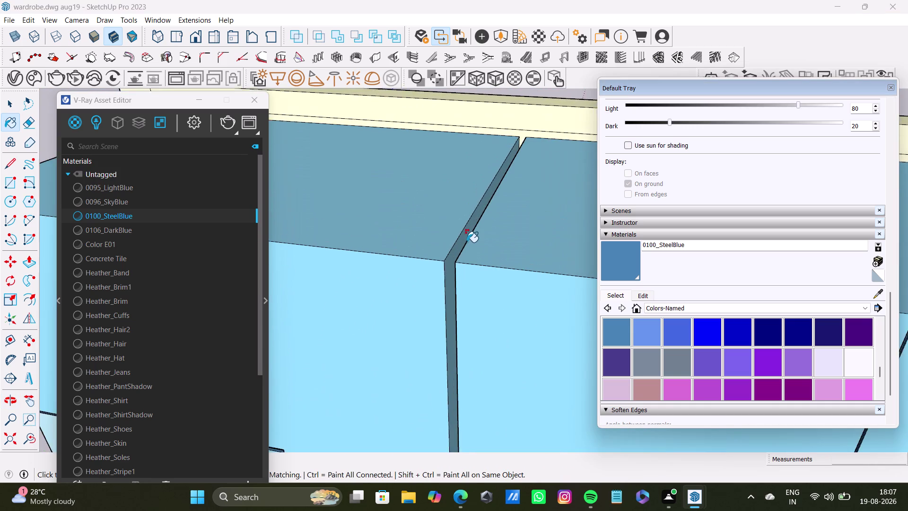
scroll(down, 3)
scroll(up, 3)
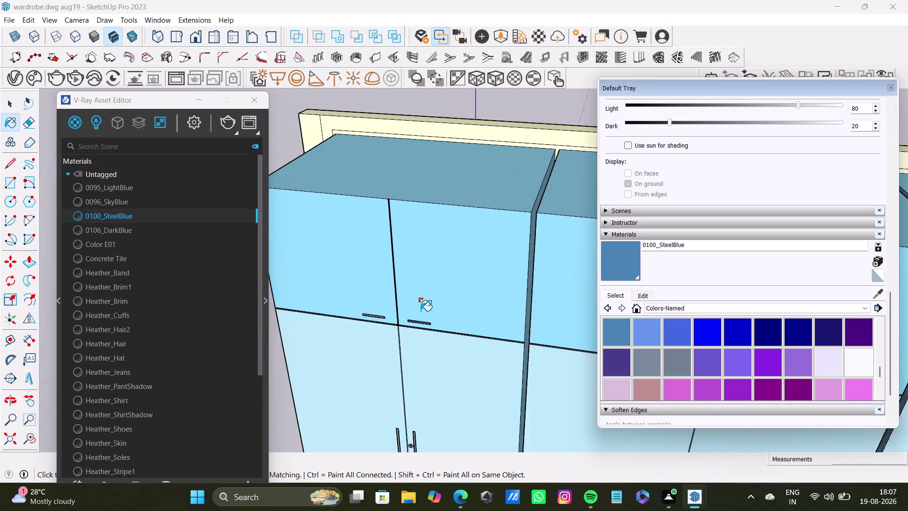
scroll(up, 3)
middle_drag(411, 339, 306, 188)
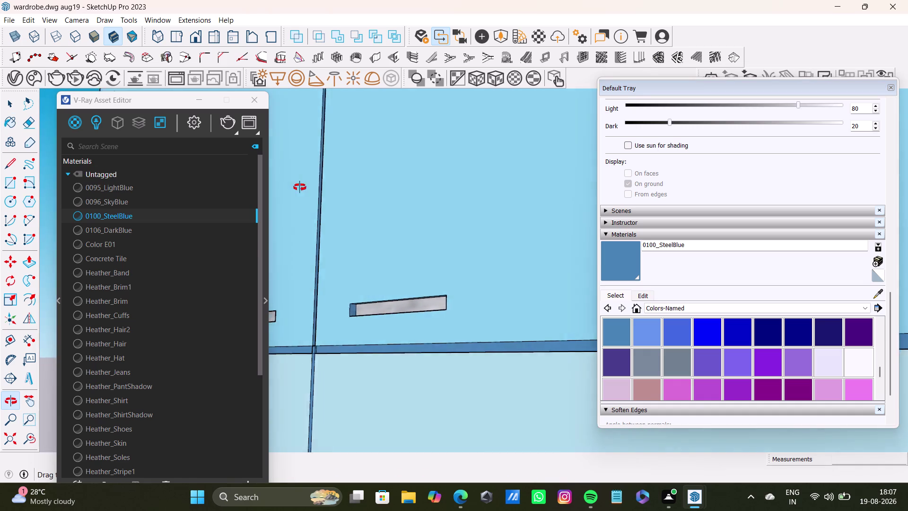
middle_drag(306, 187, 416, 318)
scroll(down, 3)
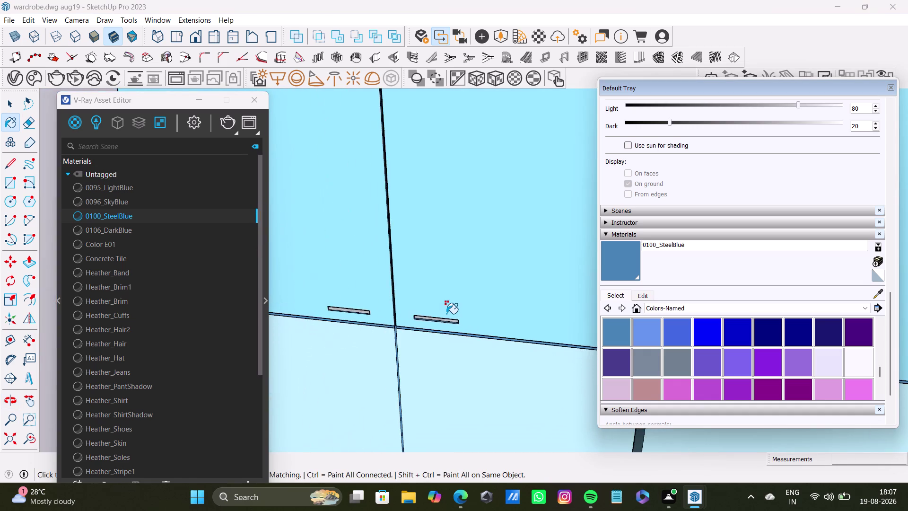
middle_drag(473, 315, 281, 310)
scroll(up, 3)
middle_drag(520, 342, 341, 307)
scroll(down, 3)
scroll(up, 3)
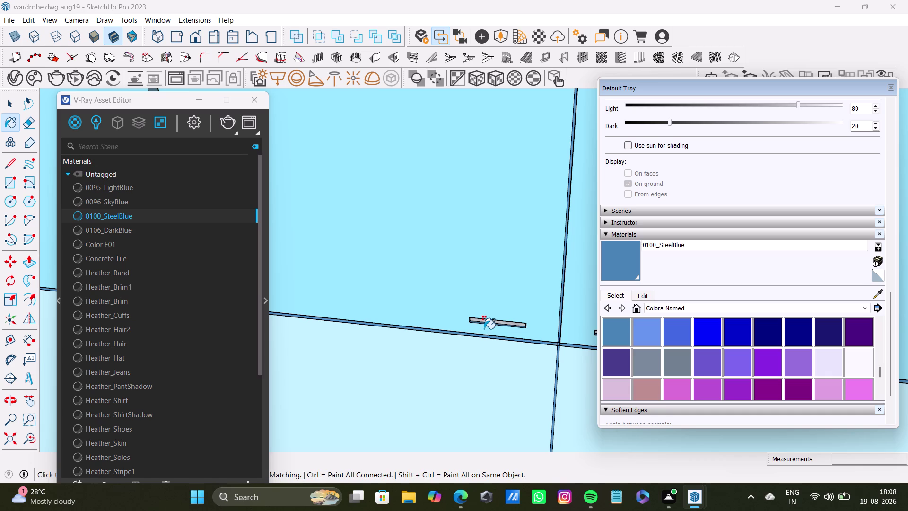
key(space)
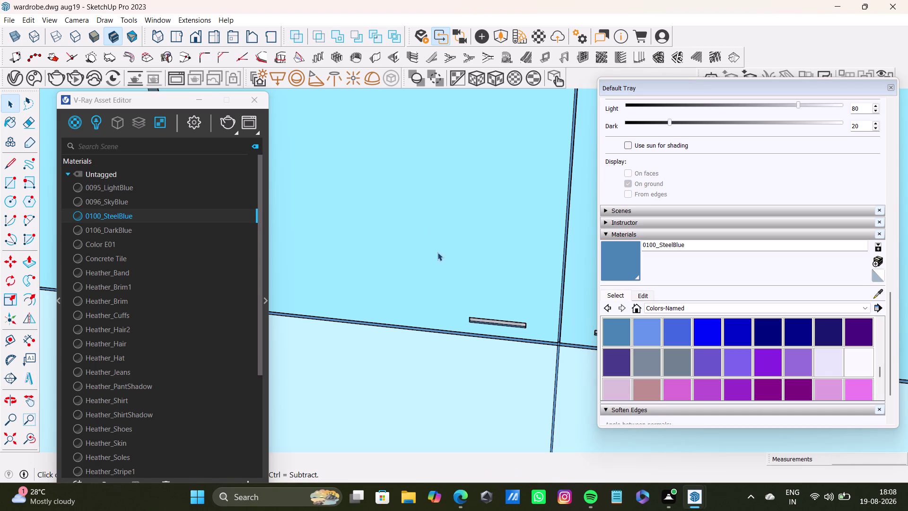
scroll(down, 3)
middle_drag(432, 256, 542, 322)
scroll(up, 3)
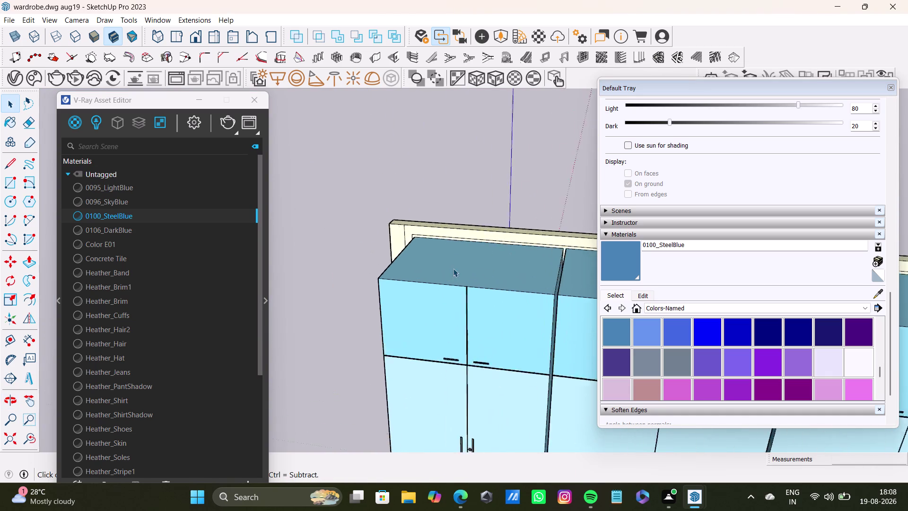
scroll(up, 3)
scroll(down, 3)
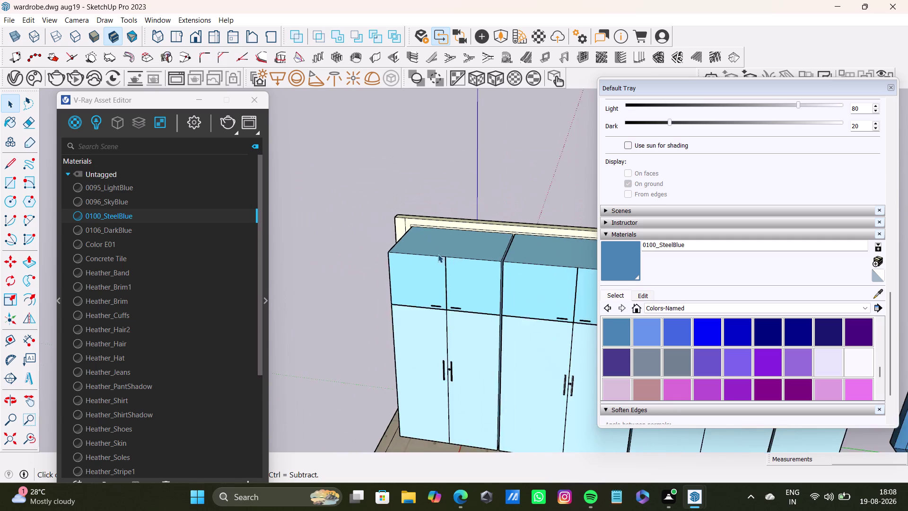
scroll(down, 3)
scroll(up, 3)
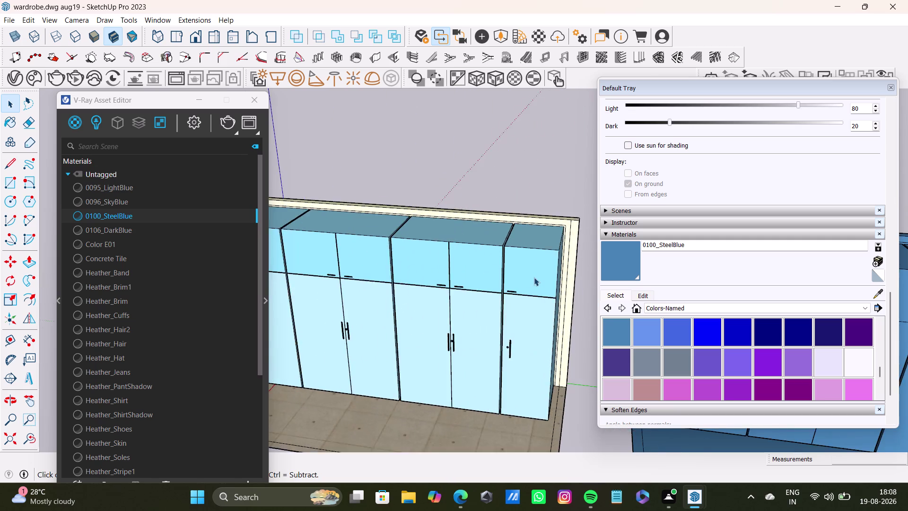
scroll(up, 3)
scroll(up, 3)
scroll(up, 3)
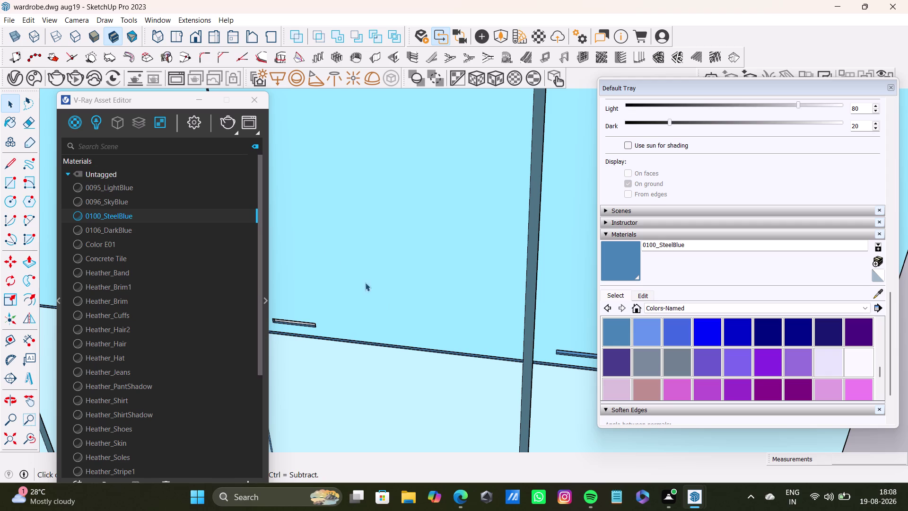
scroll(down, 3)
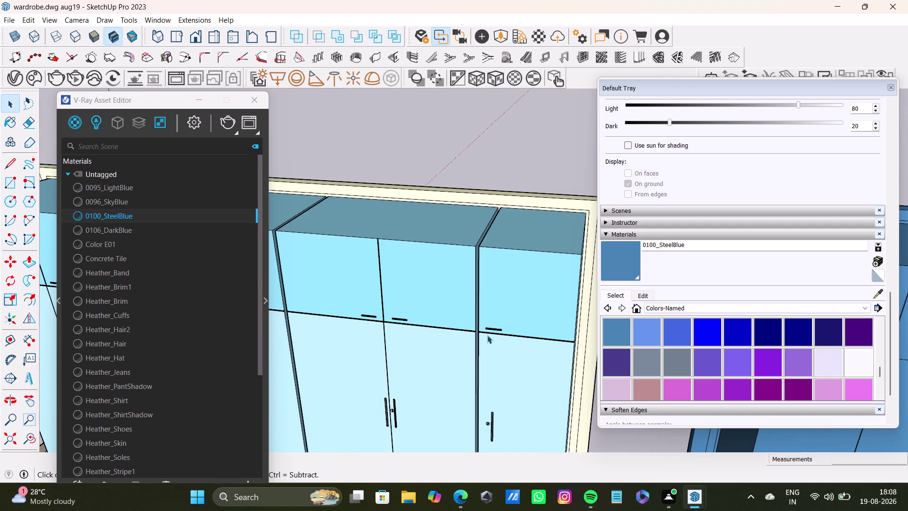
scroll(down, 3)
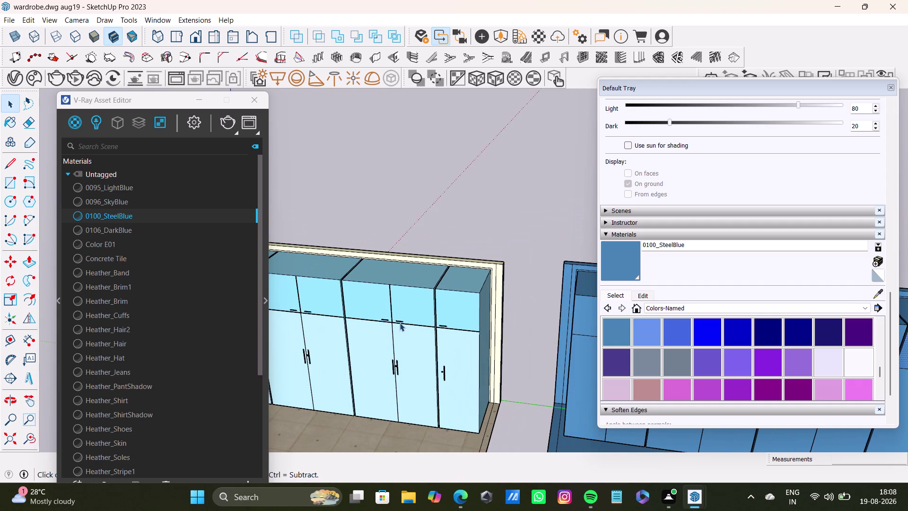
scroll(down, 3)
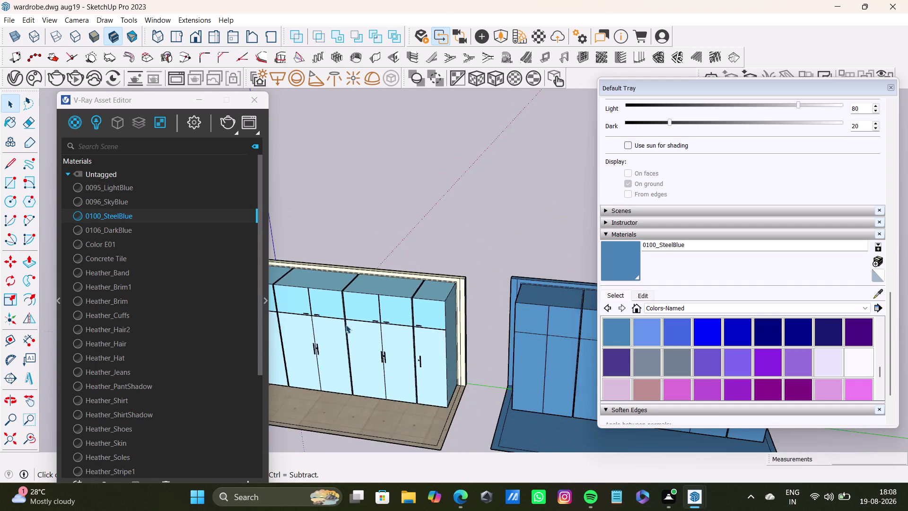
scroll(down, 3)
middle_drag(346, 325, 355, 365)
middle_drag(372, 292, 378, 284)
middle_drag(372, 292, 468, 264)
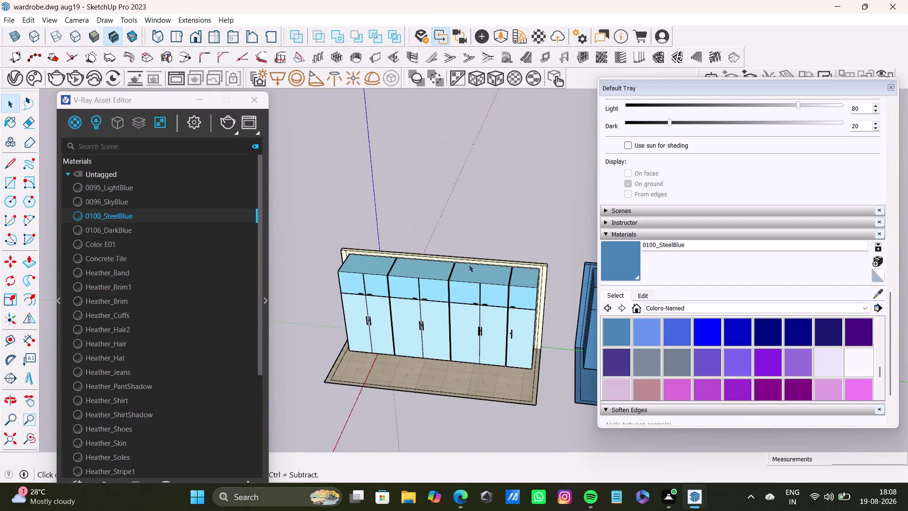
middle_drag(468, 264, 469, 264)
scroll(up, 3)
scroll(down, 3)
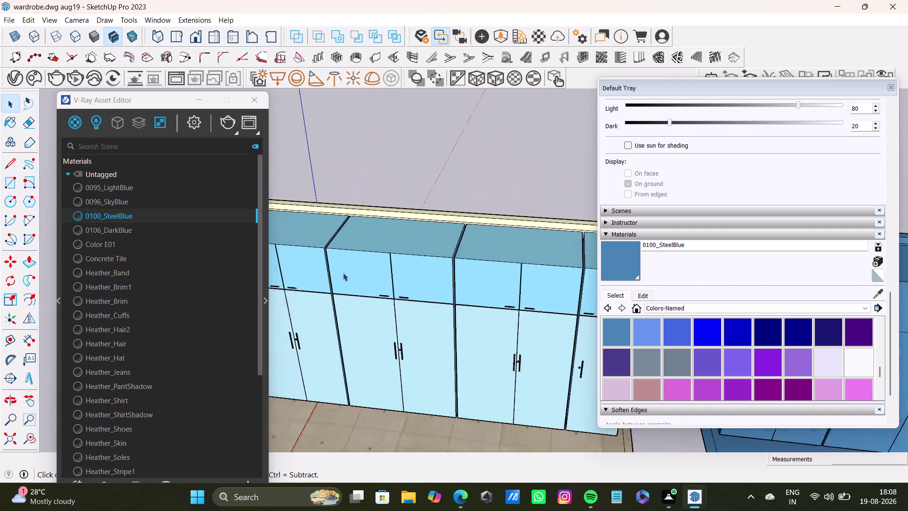
scroll(down, 3)
scroll(down, 3)
middle_drag(367, 269, 478, 264)
scroll(up, 3)
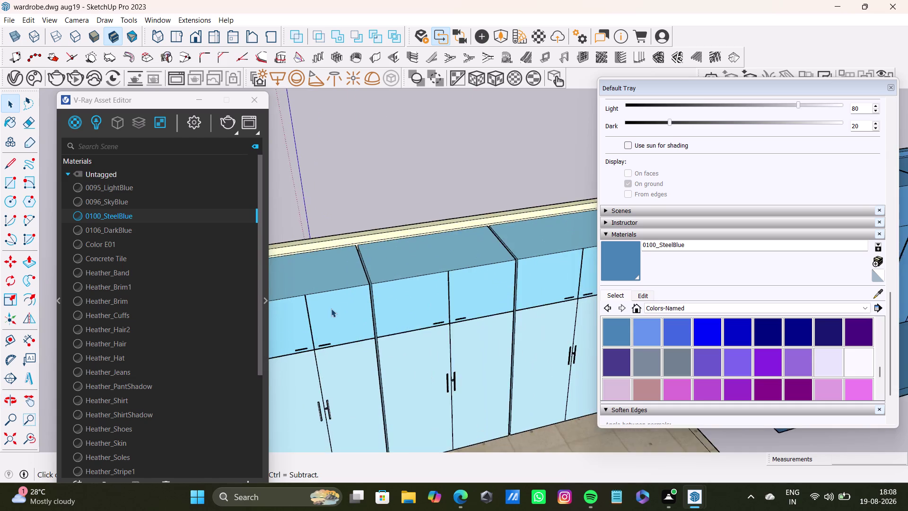
scroll(up, 3)
scroll(down, 3)
middle_drag(373, 313, 499, 293)
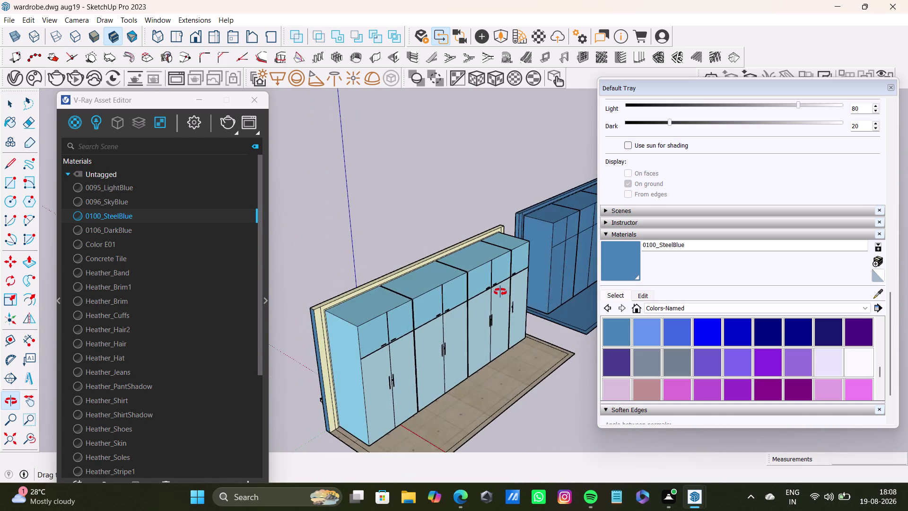
middle_drag(499, 292, 501, 291)
scroll(up, 3)
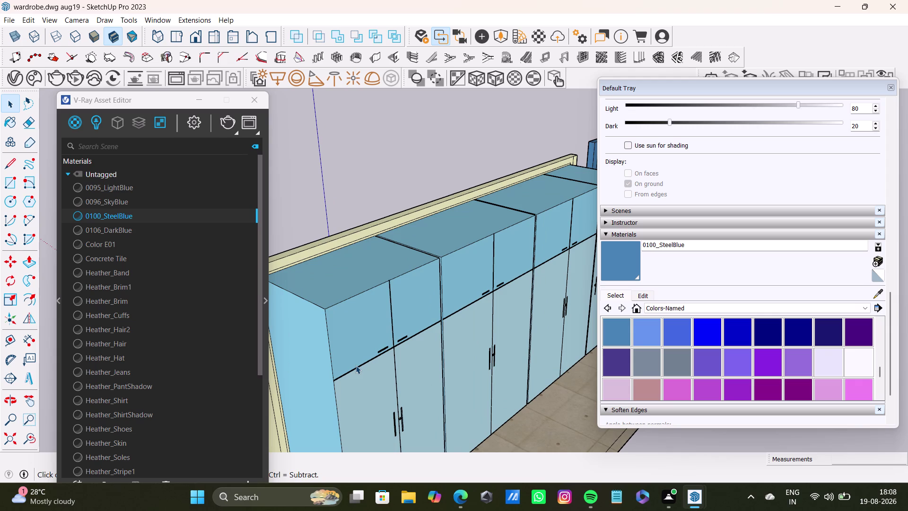
scroll(up, 3)
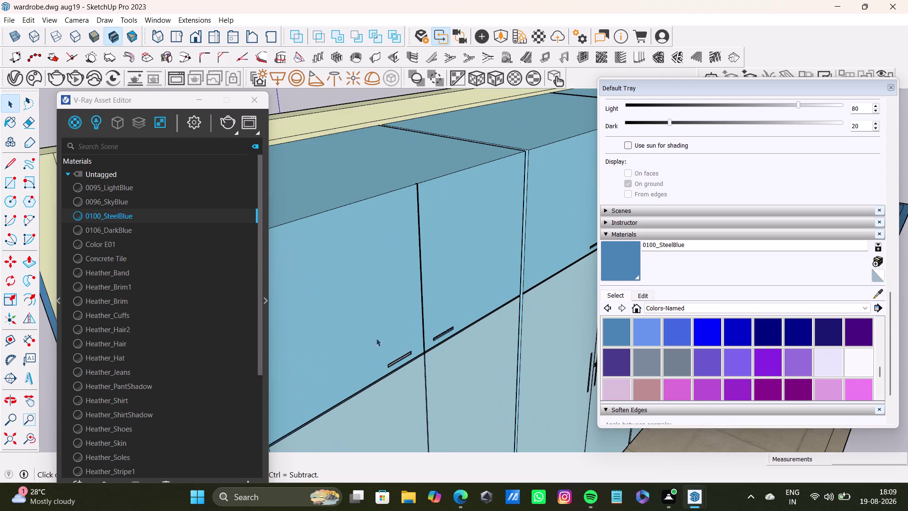
middle_drag(406, 334, 271, 381)
scroll(down, 3)
scroll(up, 3)
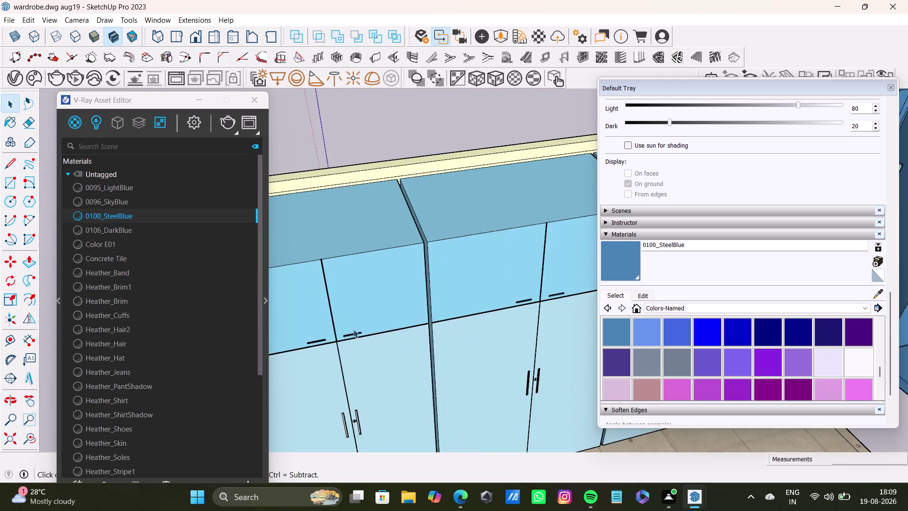
scroll(up, 3)
scroll(down, 3)
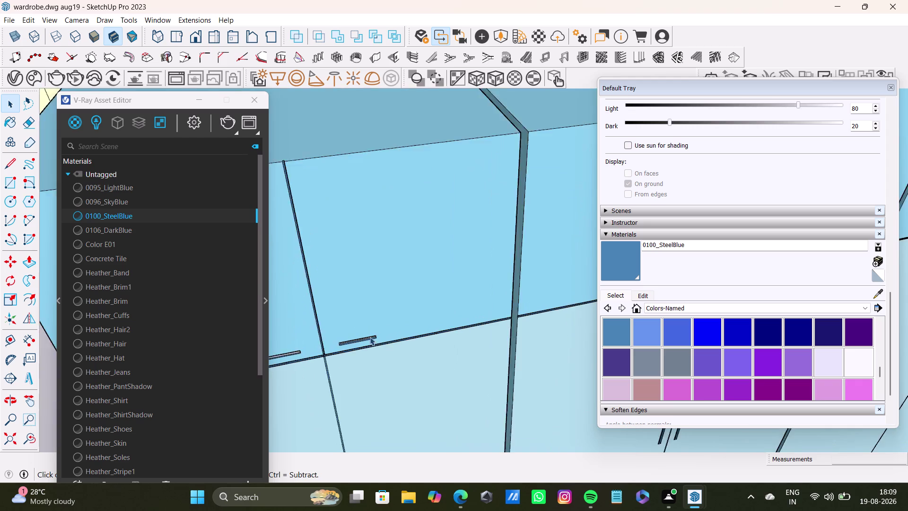
scroll(down, 3)
middle_drag(372, 350, 570, 262)
scroll(down, 3)
middle_drag(465, 333, 346, 423)
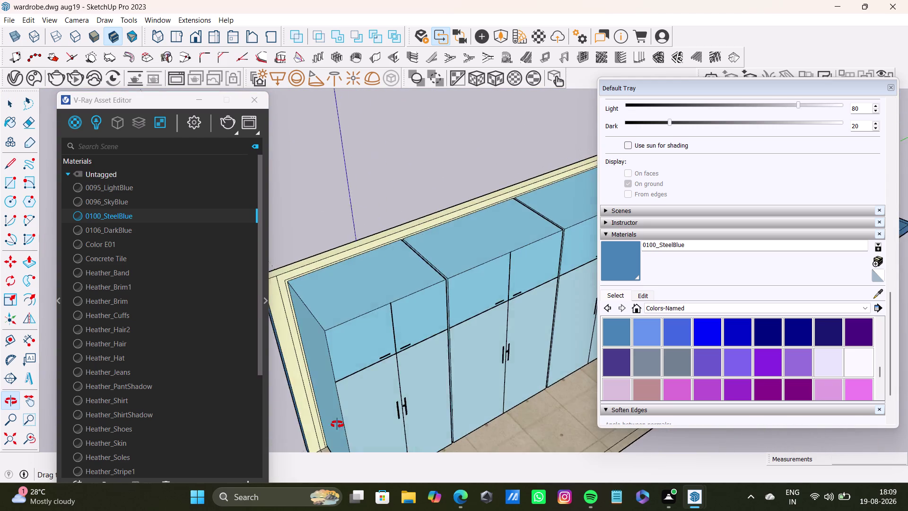
middle_drag(345, 423, 335, 422)
scroll(up, 3)
scroll(down, 3)
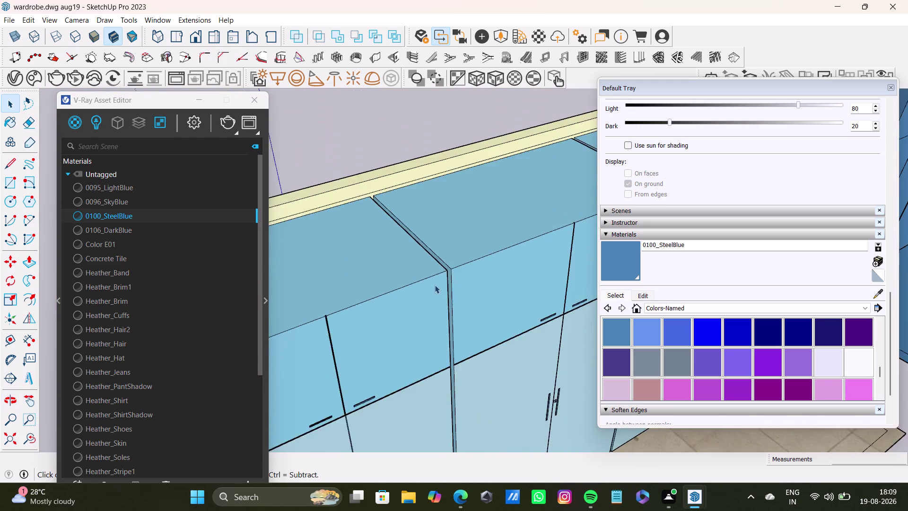
scroll(down, 3)
middle_drag(467, 295, 332, 318)
scroll(up, 3)
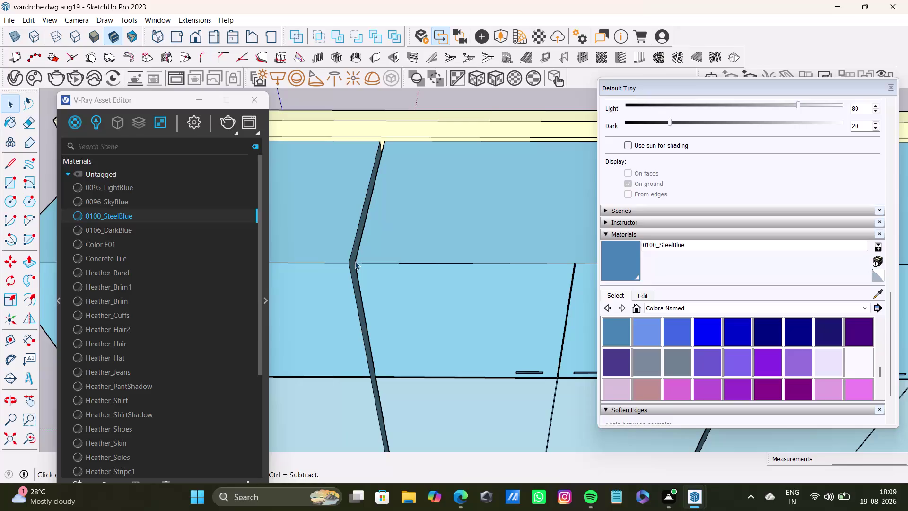
scroll(up, 3)
scroll(down, 3)
middle_drag(365, 264, 554, 257)
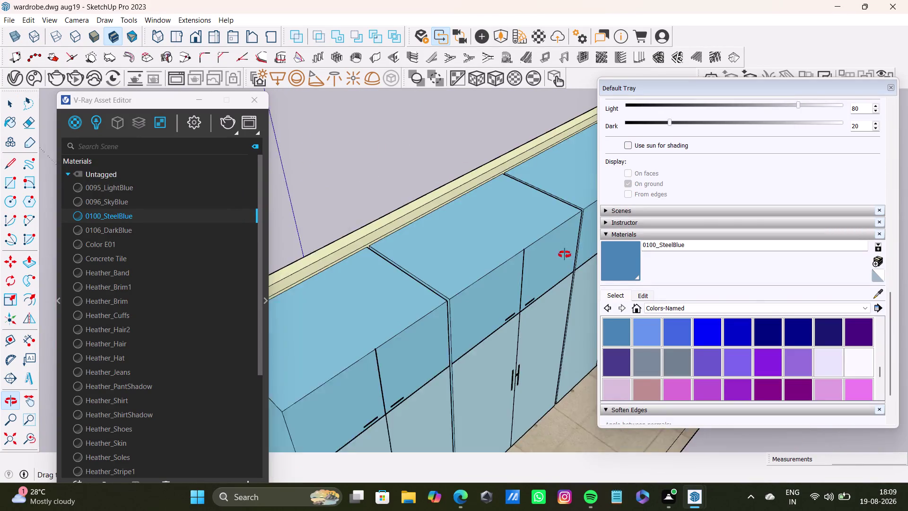
middle_drag(555, 258, 570, 253)
scroll(up, 3)
scroll(down, 3)
middle_drag(410, 339, 490, 286)
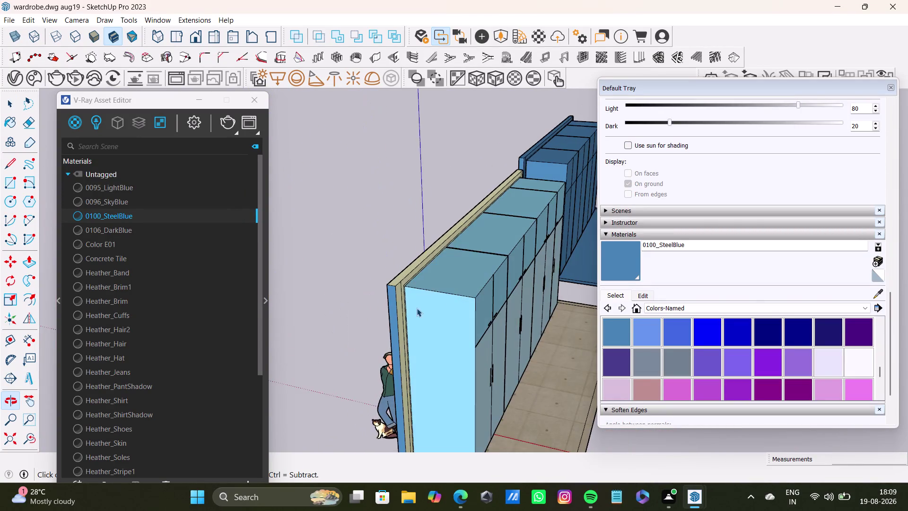
scroll(up, 3)
middle_drag(400, 301, 332, 360)
scroll(down, 3)
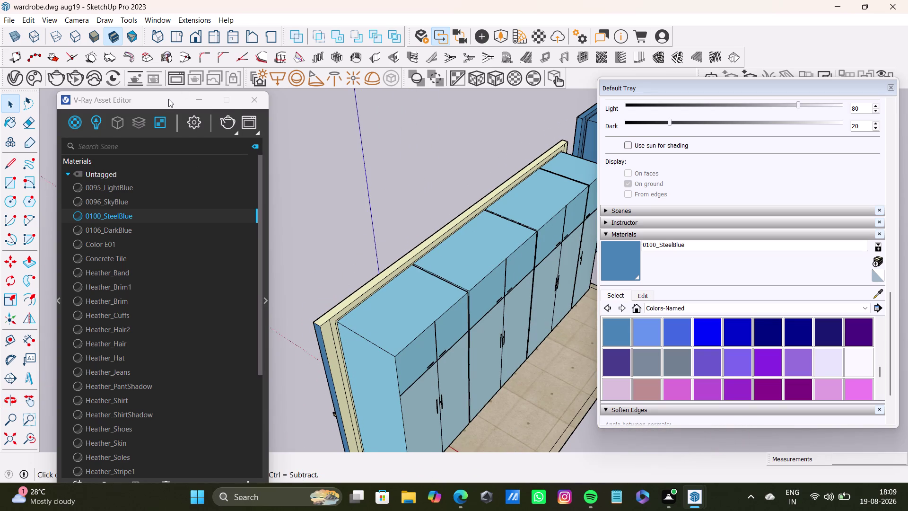
scroll(up, 3)
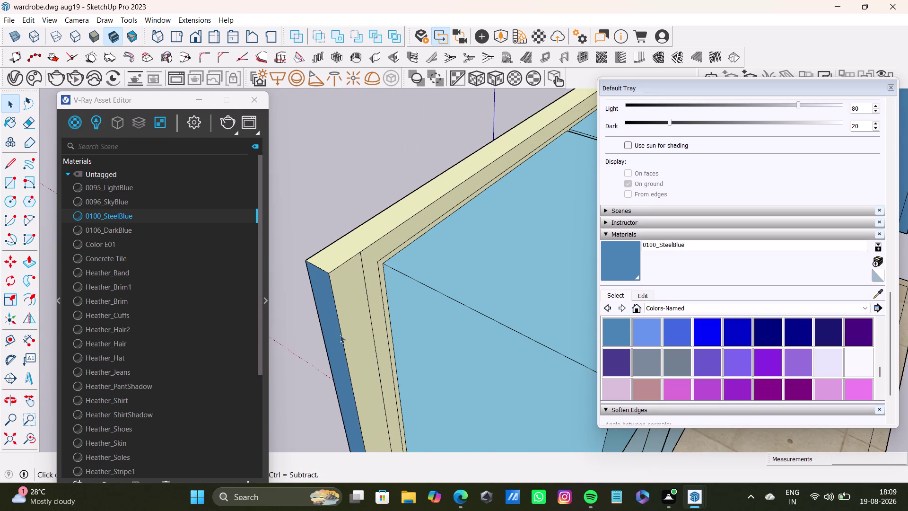
scroll(up, 3)
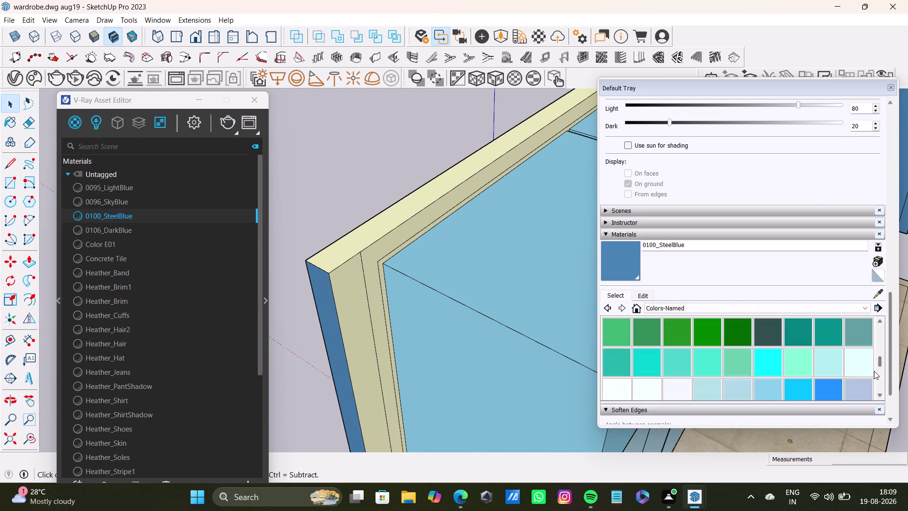
Sample the pale cream Color E01 from the first wardrobe's back panel with the eyedropper.
scroll(up, 3)
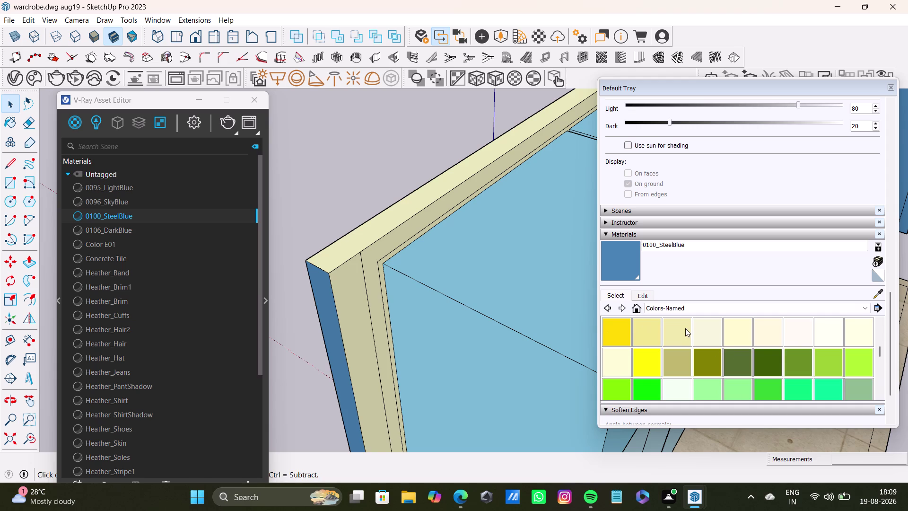
click(879, 294)
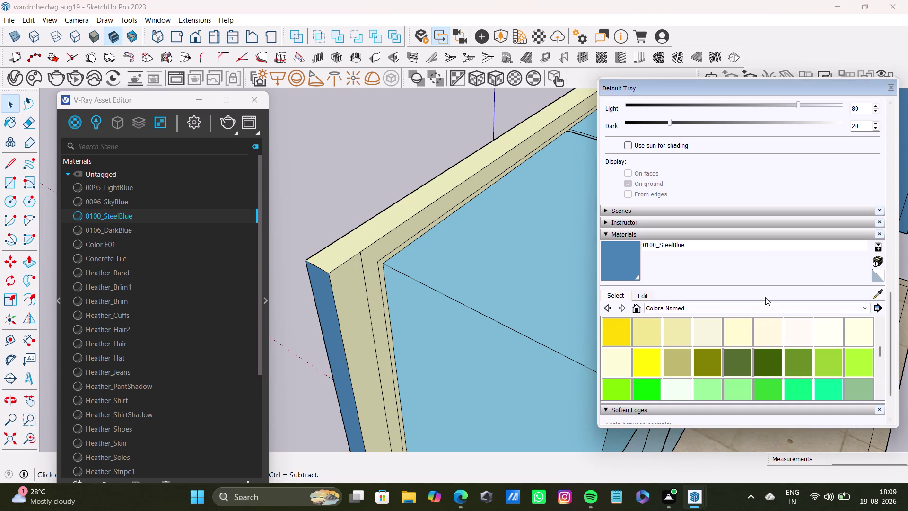
click(367, 247)
click(321, 302)
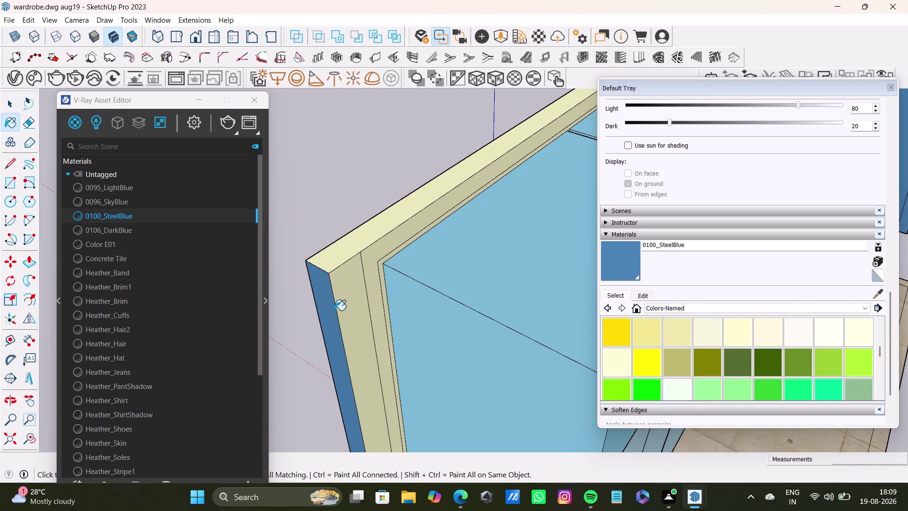
click(334, 309)
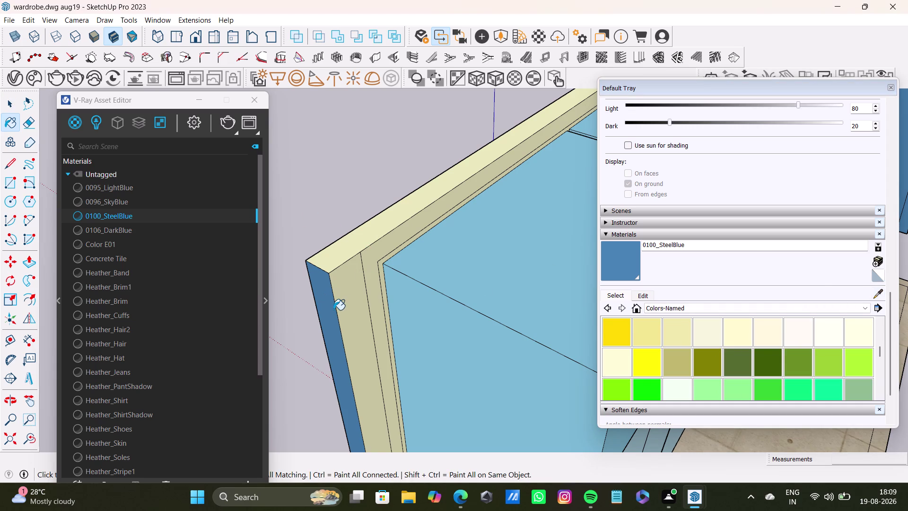
click(334, 310)
click(879, 296)
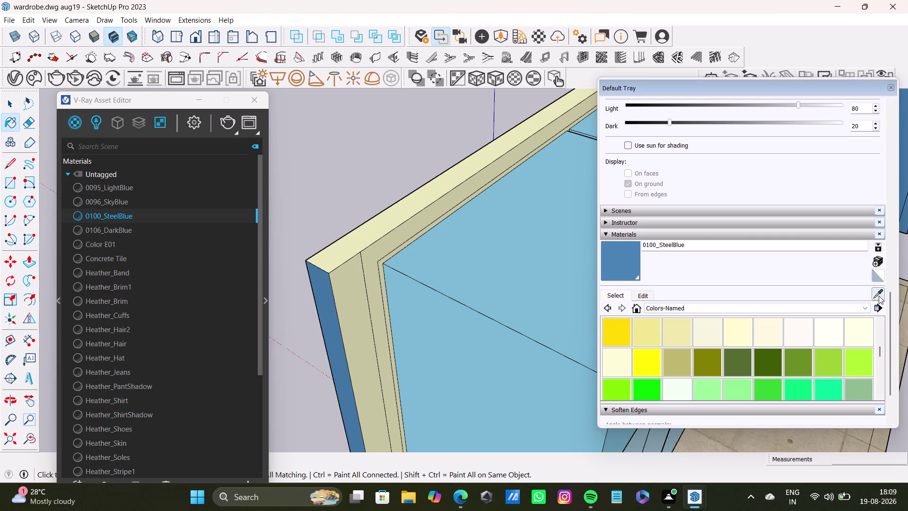
click(385, 251)
click(381, 247)
click(322, 285)
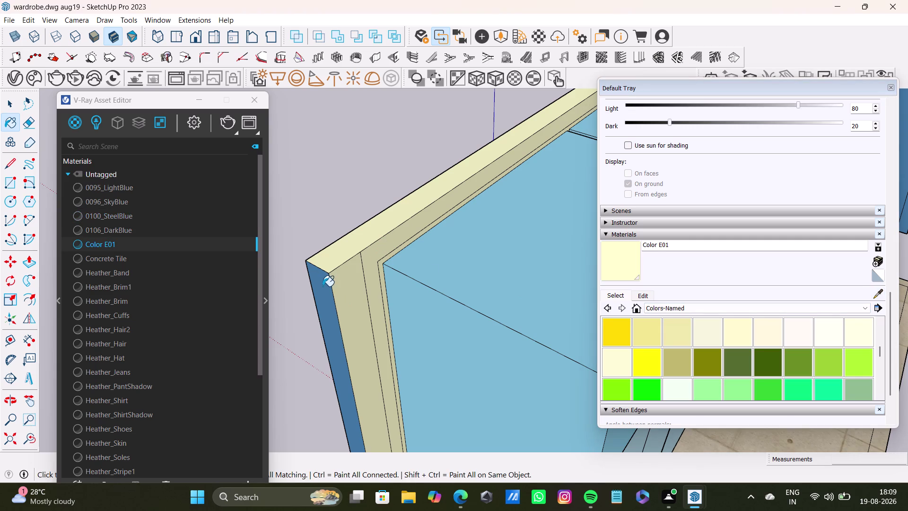
scroll(down, 3)
Orbit out until both blue wardrobes are shown together.
middle_drag(475, 310, 295, 339)
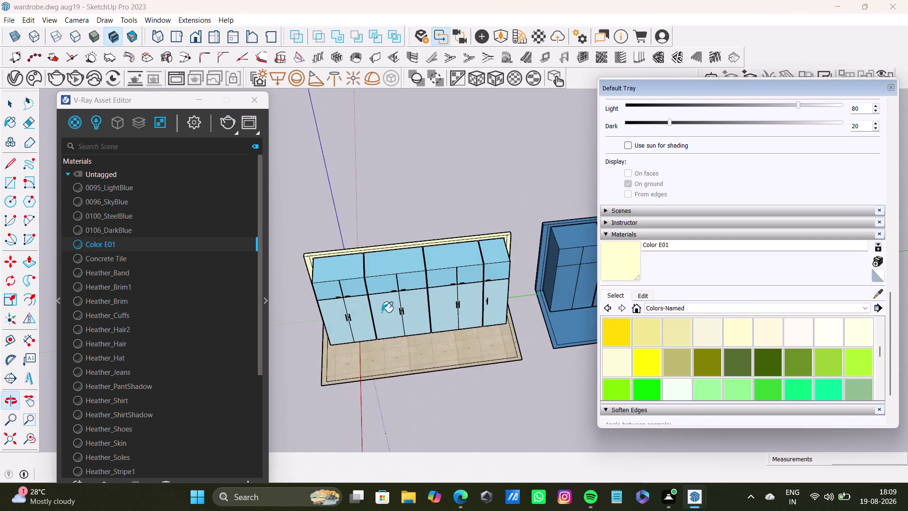
scroll(up, 3)
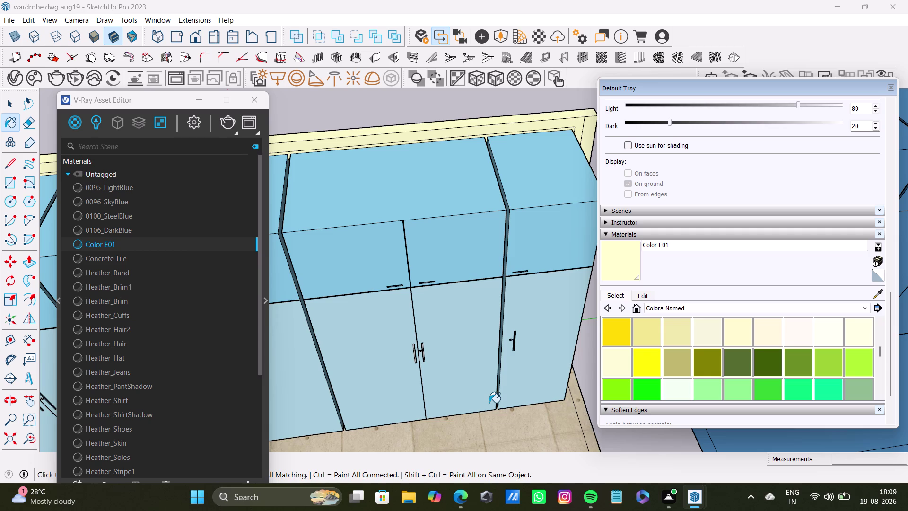
scroll(down, 3)
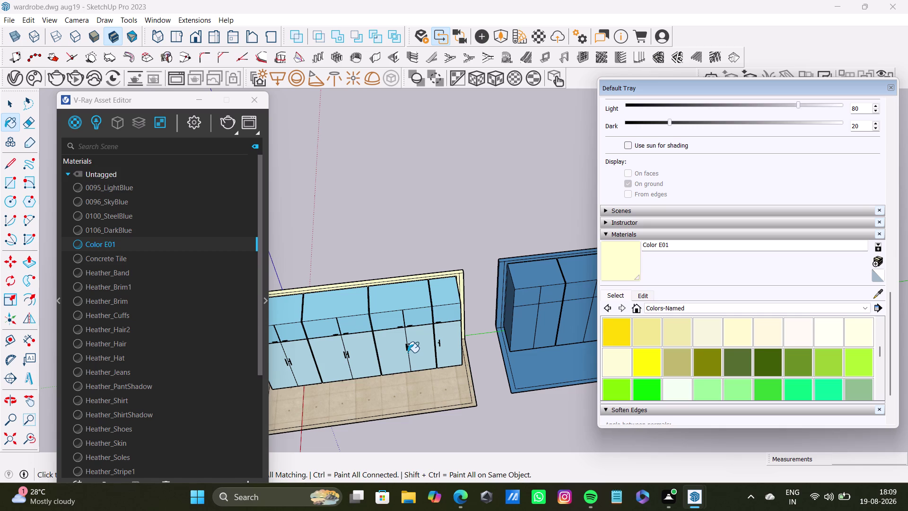
middle_drag(405, 399, 539, 332)
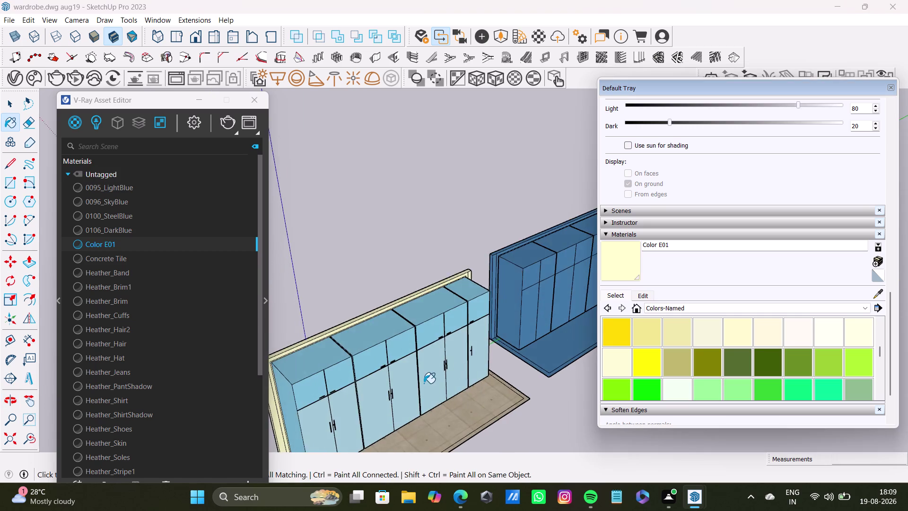
scroll(down, 3)
middle_drag(424, 382, 525, 322)
scroll(up, 3)
middle_drag(459, 360, 384, 380)
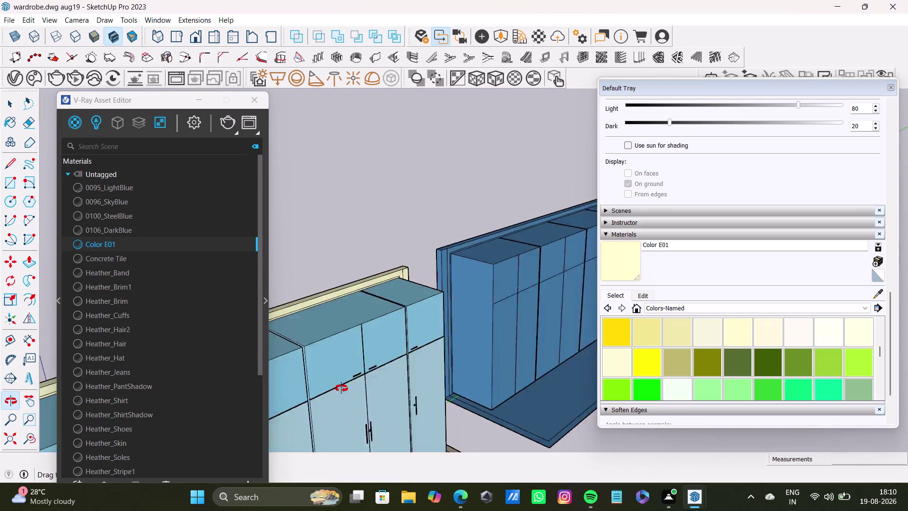
middle_drag(384, 380, 321, 395)
scroll(down, 3)
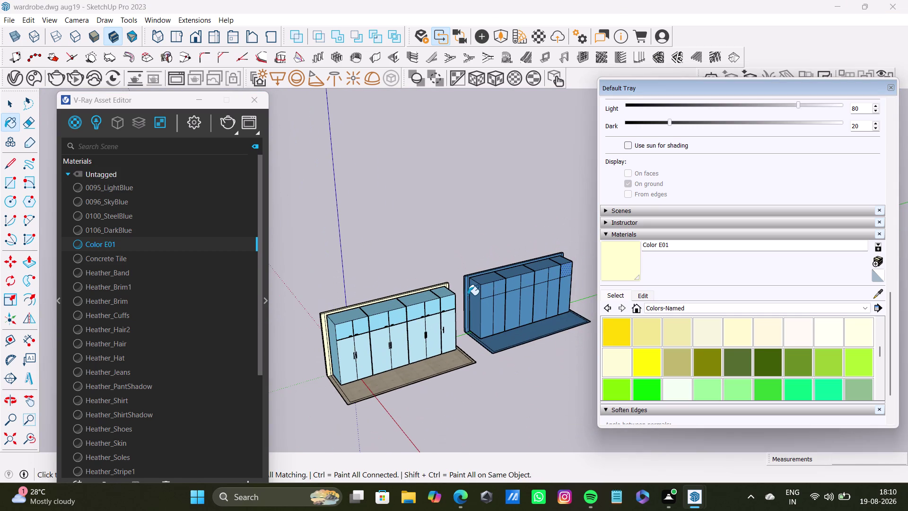
key(space)
Select an upper door on the darker blue second wardrobe.
click(500, 289)
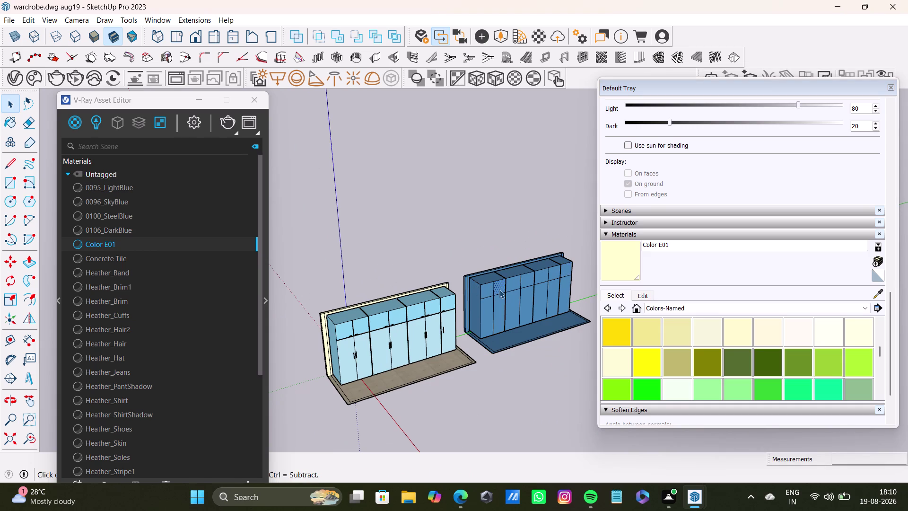
click(499, 290)
scroll(up, 3)
scroll(down, 3)
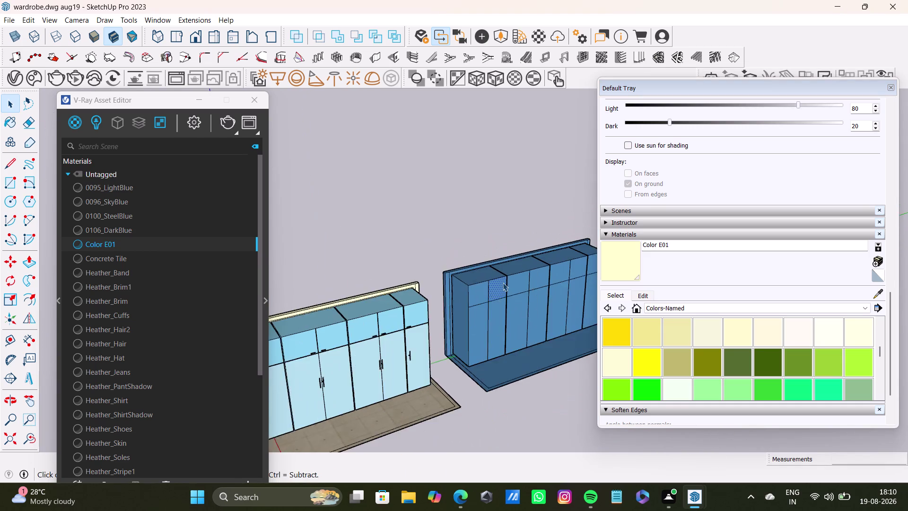
scroll(down, 3)
Orbit closer around the selected door, viewing it from the side and above.
middle_drag(504, 296, 418, 364)
scroll(up, 3)
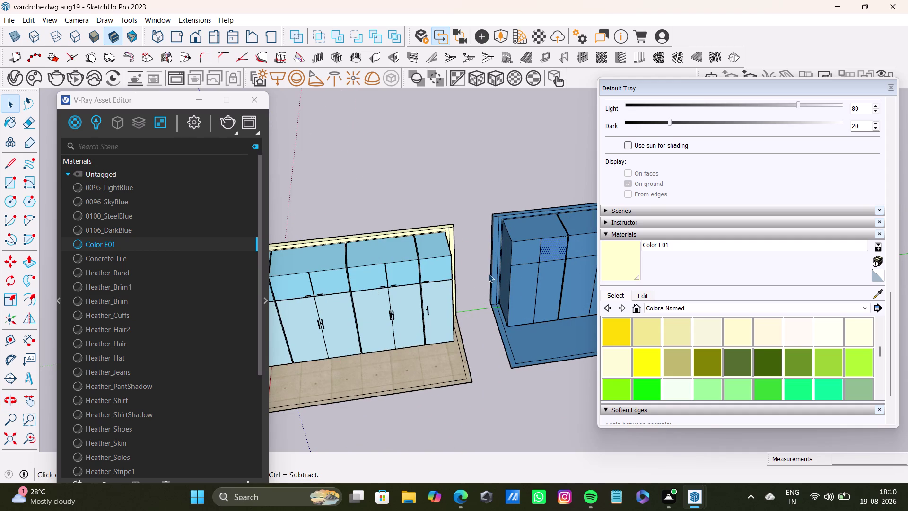
middle_drag(536, 284, 587, 259)
scroll(up, 3)
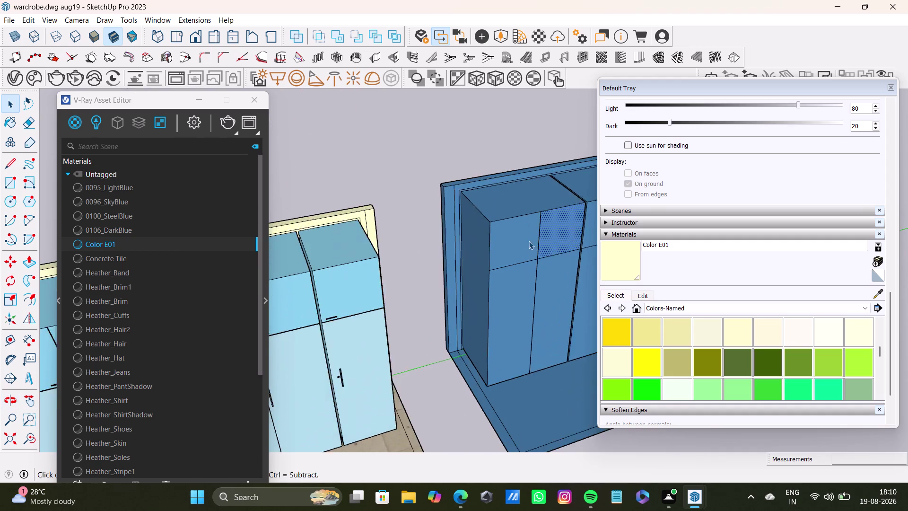
scroll(up, 3)
middle_drag(525, 240, 436, 239)
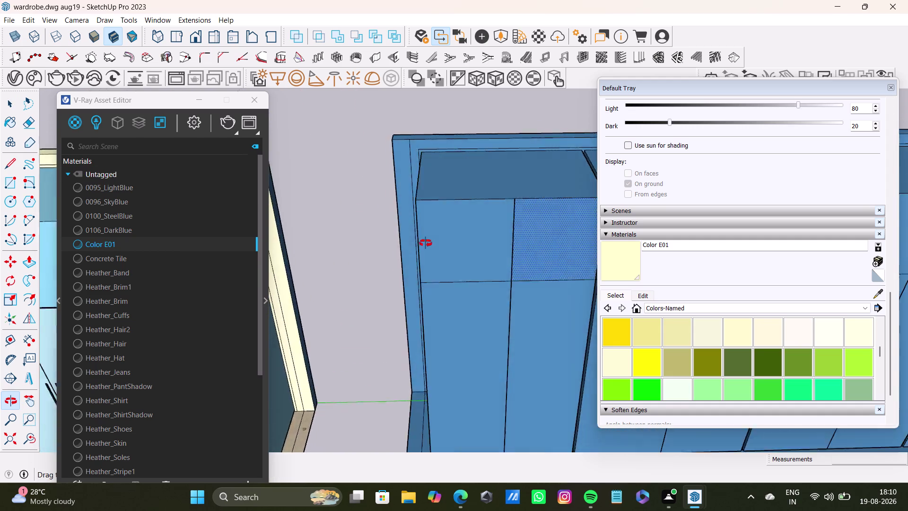
middle_drag(436, 240, 345, 295)
scroll(down, 3)
middle_drag(315, 175, 282, 216)
scroll(up, 3)
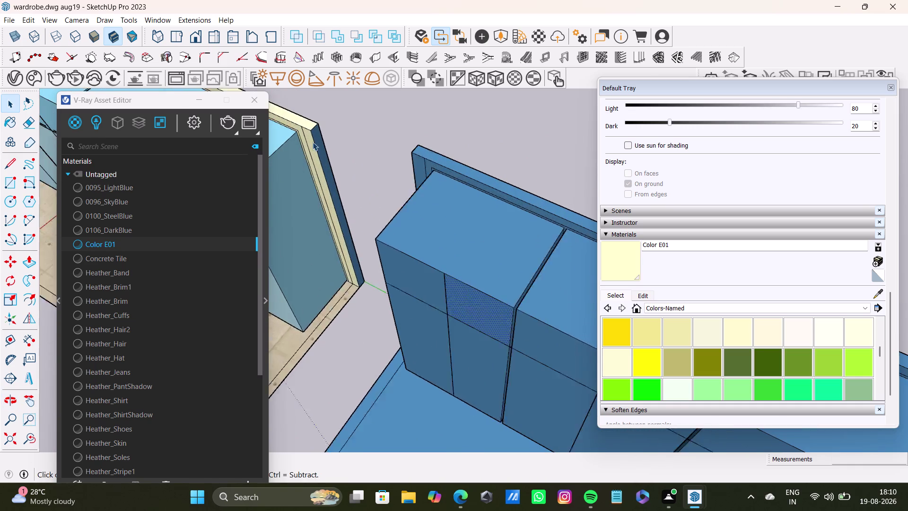
scroll(up, 3)
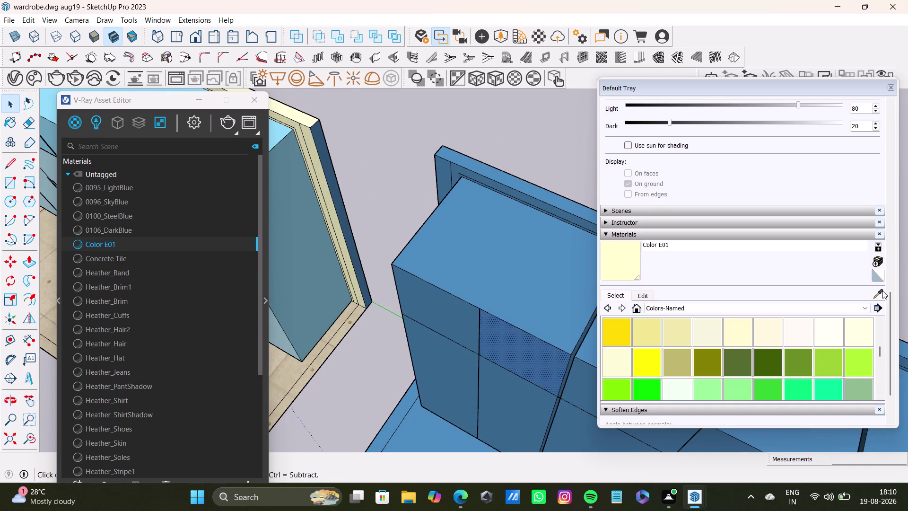
Sample Color E01 from the first wardrobe's pale cream panel.
click(627, 255)
click(319, 133)
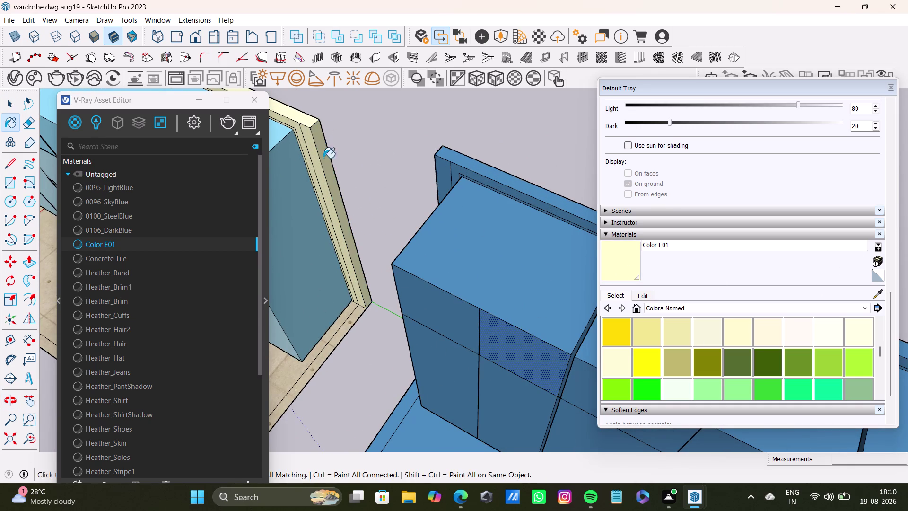
scroll(down, 3)
middle_drag(373, 299, 528, 241)
scroll(up, 3)
Paint the second back panel's front, top, side and end edges pale cream.
click(407, 232)
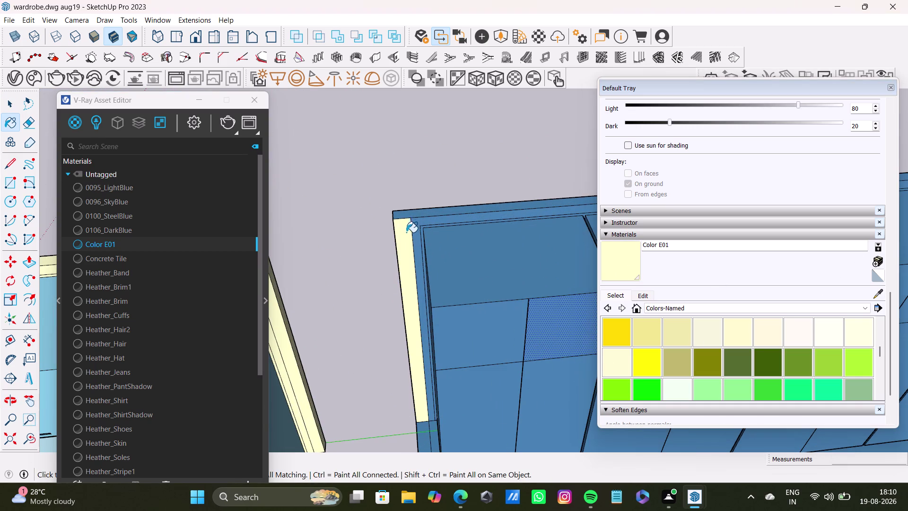
click(420, 219)
click(418, 214)
scroll(down, 3)
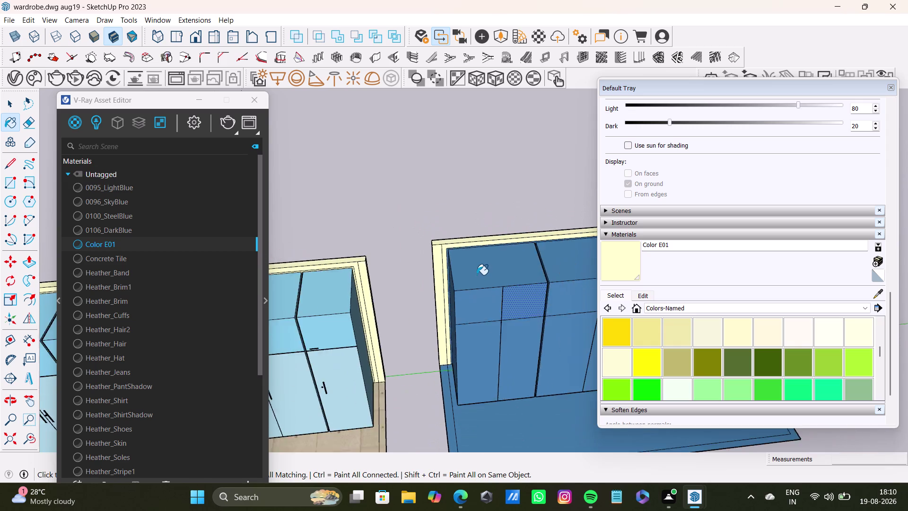
scroll(down, 3)
middle_drag(529, 276, 322, 284)
scroll(up, 3)
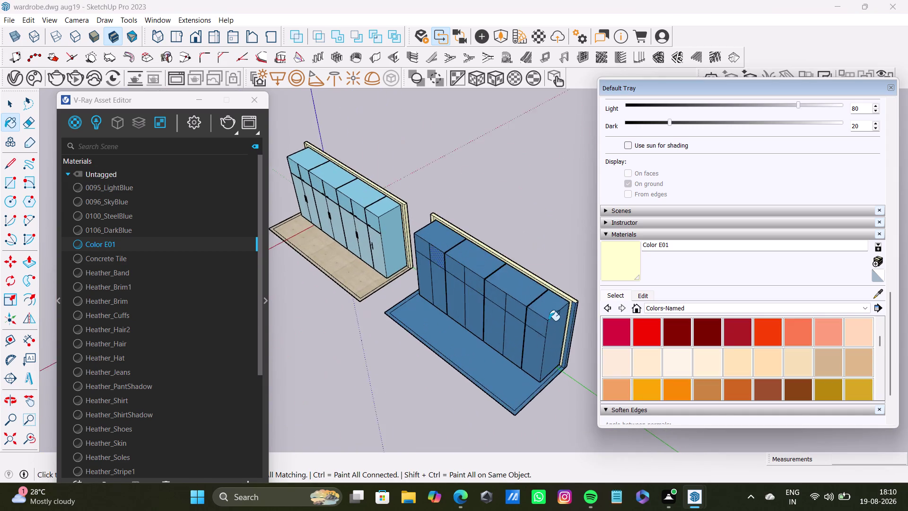
scroll(up, 3)
middle_drag(539, 294, 365, 255)
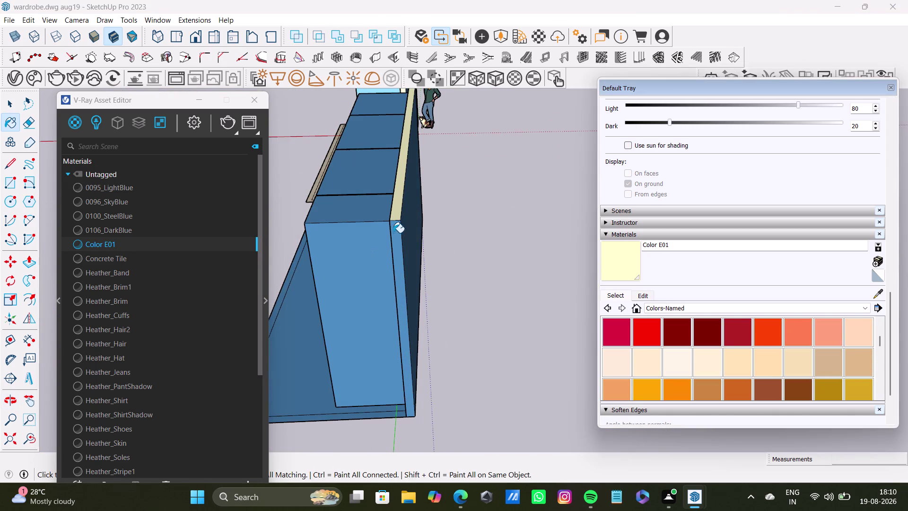
click(393, 233)
Paint the back panel's remaining edge and far edge pale cream.
middle_drag(364, 307, 479, 306)
click(566, 224)
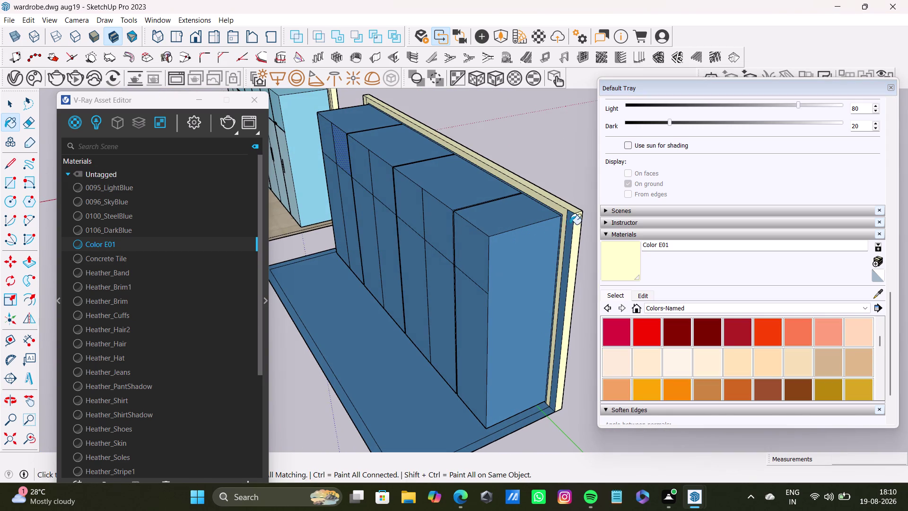
scroll(up, 3)
scroll(down, 3)
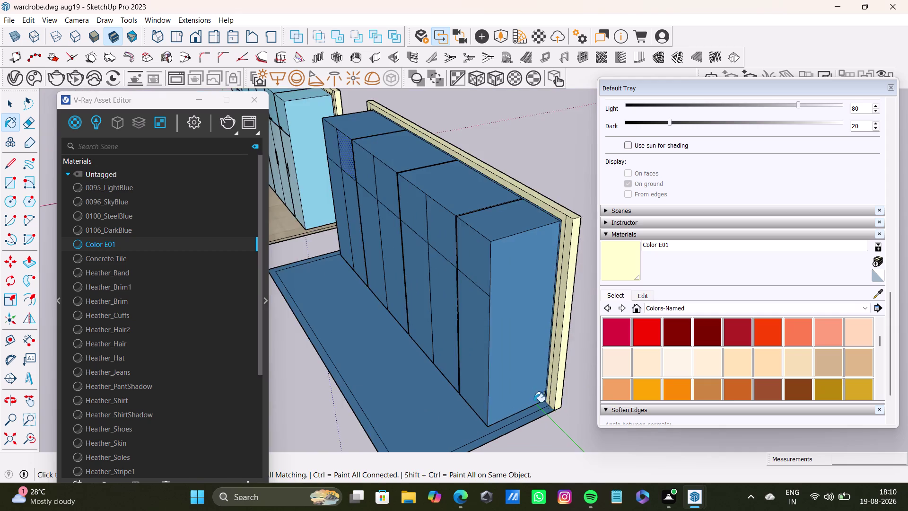
scroll(up, 3)
scroll(up, 3)
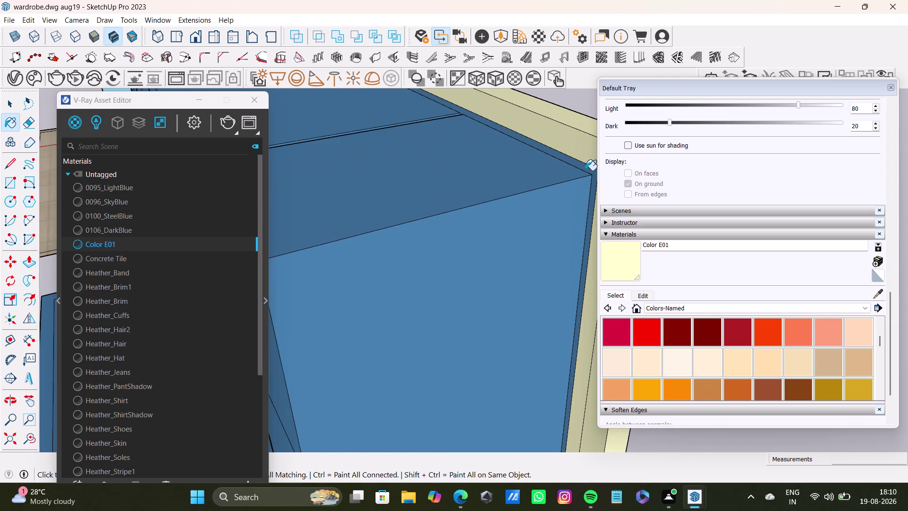
click(591, 171)
scroll(down, 3)
scroll(up, 3)
scroll(down, 3)
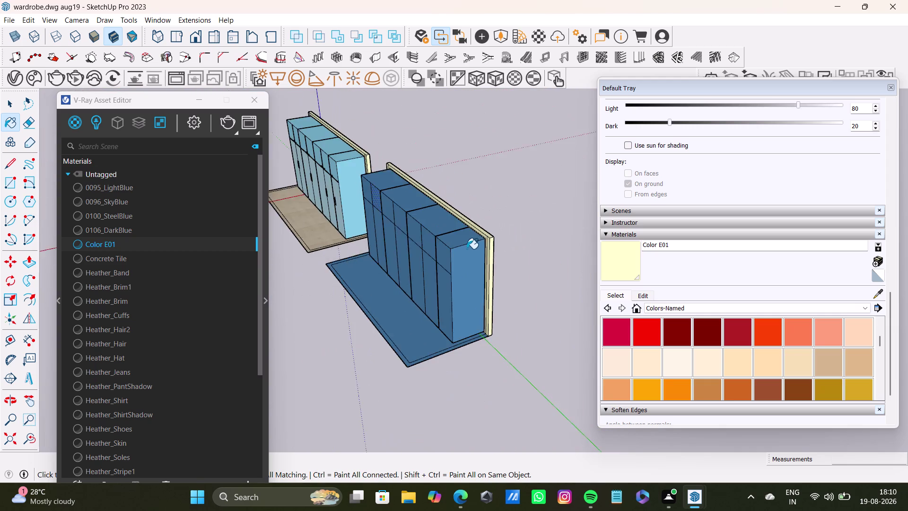
scroll(down, 3)
Make two more paint clicks on the second wardrobe, then orbit to a front view of both wardrobes.
middle_drag(415, 283, 545, 293)
middle_drag(456, 257, 442, 371)
middle_drag(488, 333, 161, 271)
scroll(up, 3)
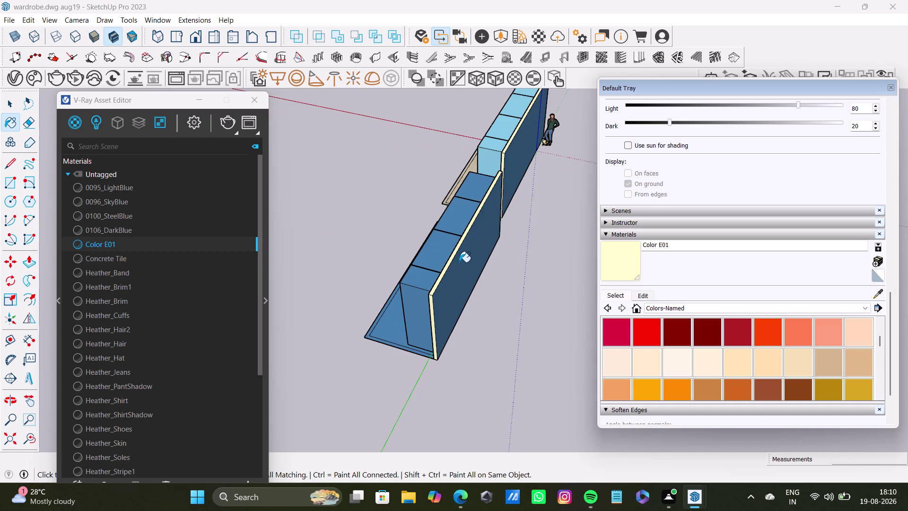
scroll(up, 3)
click(473, 266)
click(541, 134)
middle_drag(437, 325, 590, 303)
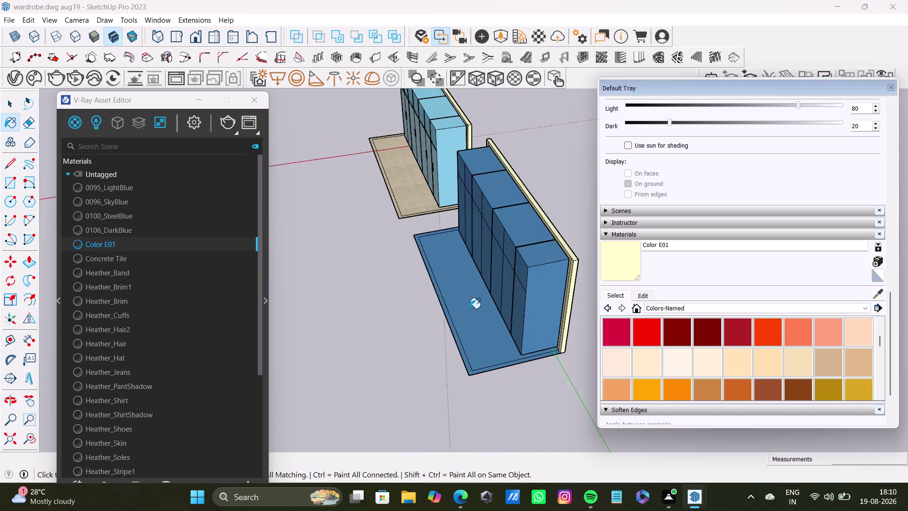
middle_drag(469, 309, 633, 293)
middle_drag(471, 238, 463, 321)
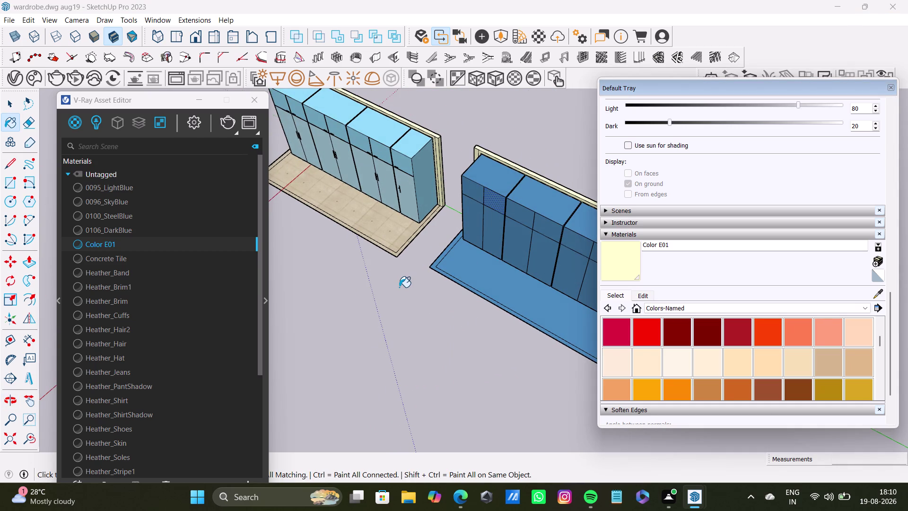
key(space)
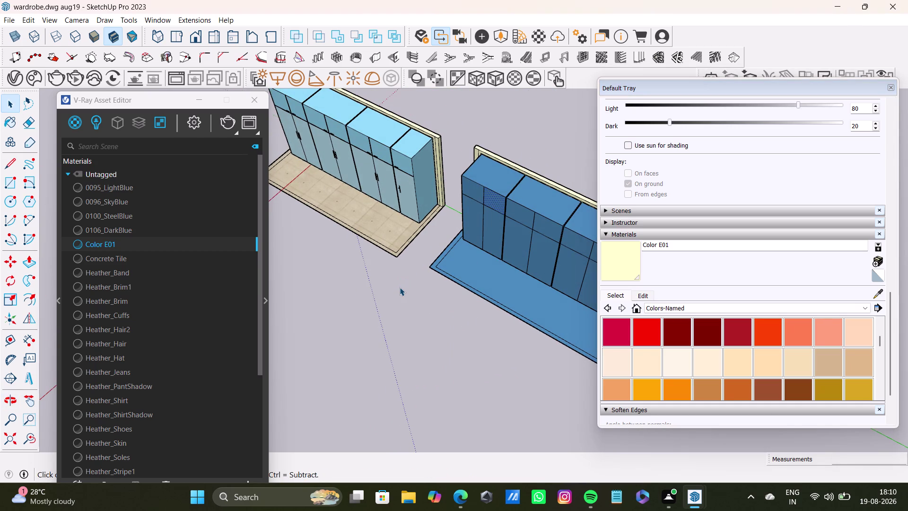
Choose Concrete Tile from the Tile collection and paint the second wardrobe's base platform.
click(533, 303)
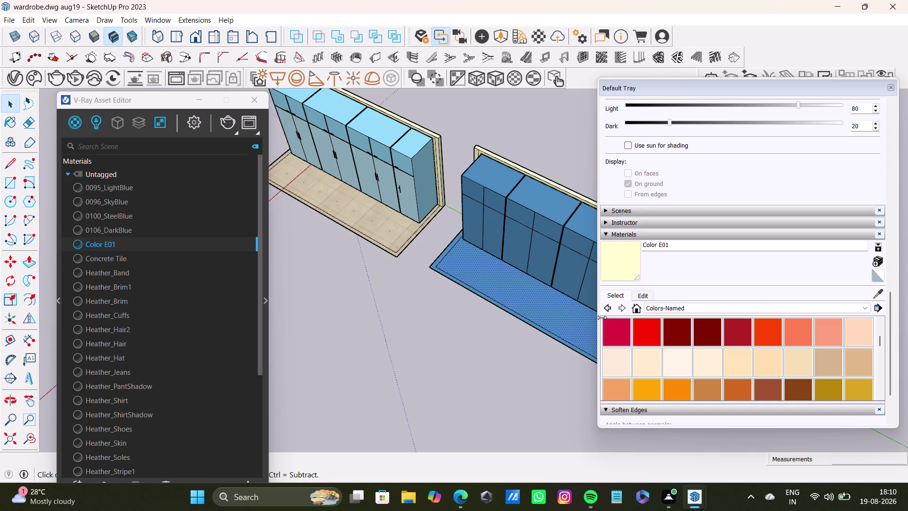
click(725, 312)
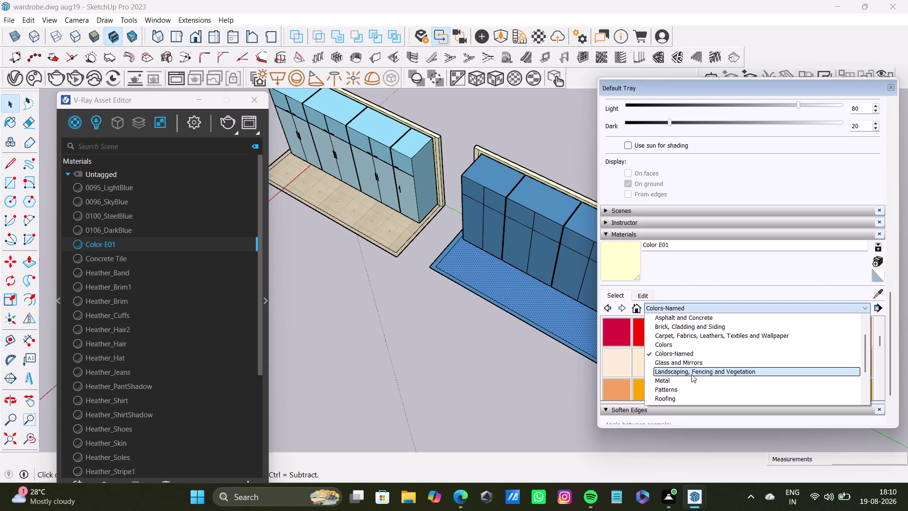
scroll(down, 3)
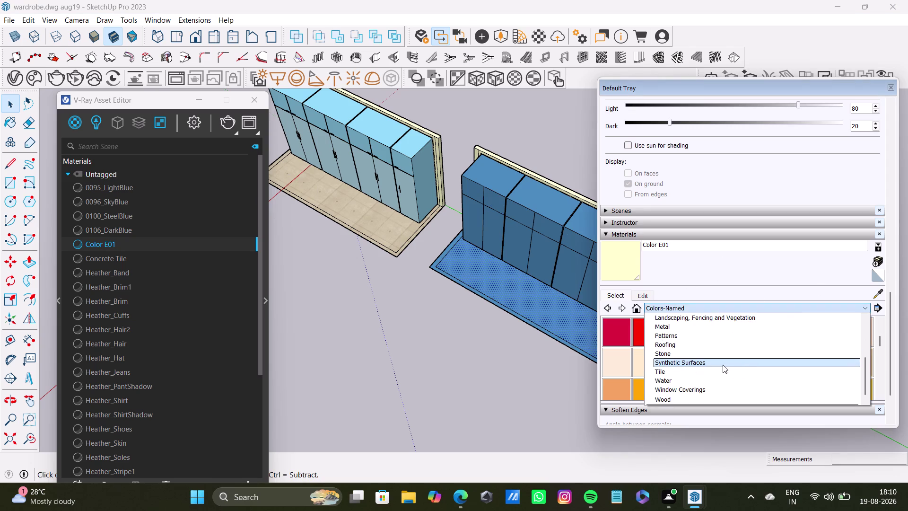
scroll(up, 3)
scroll(up, 3)
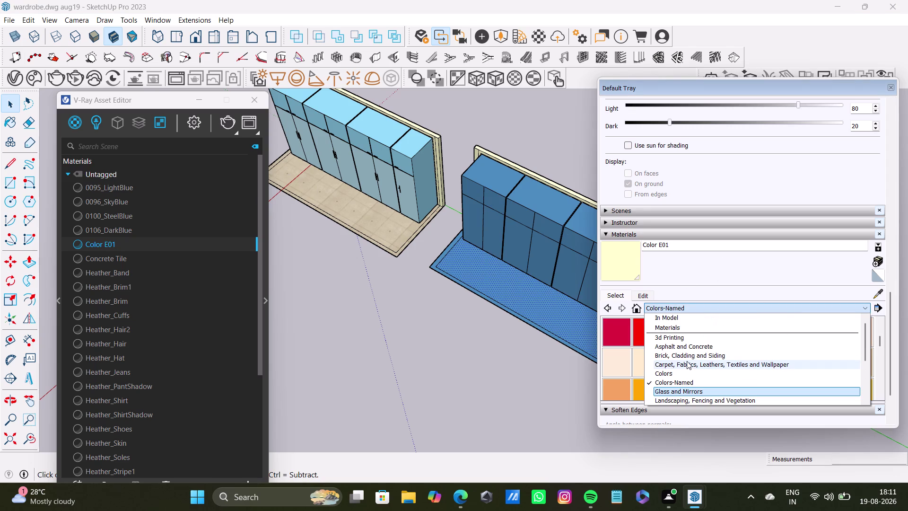
scroll(down, 3)
click(677, 369)
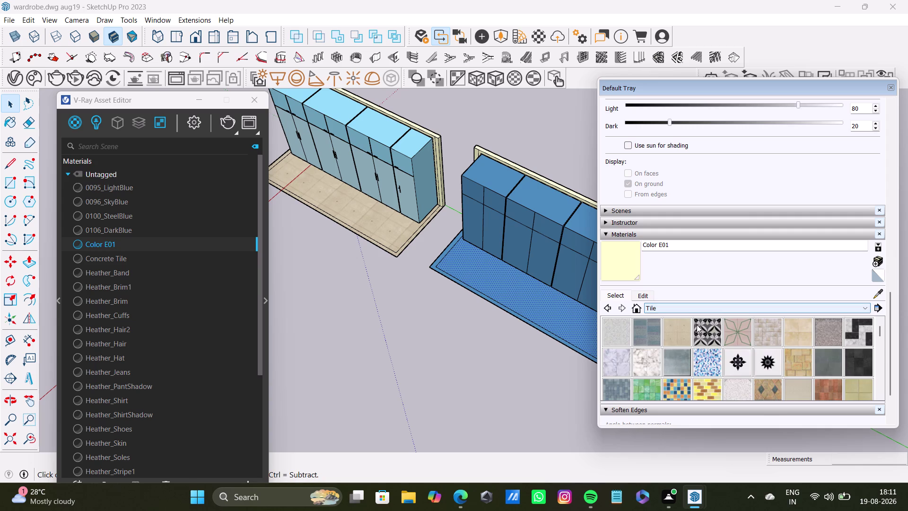
click(674, 339)
click(531, 322)
click(532, 309)
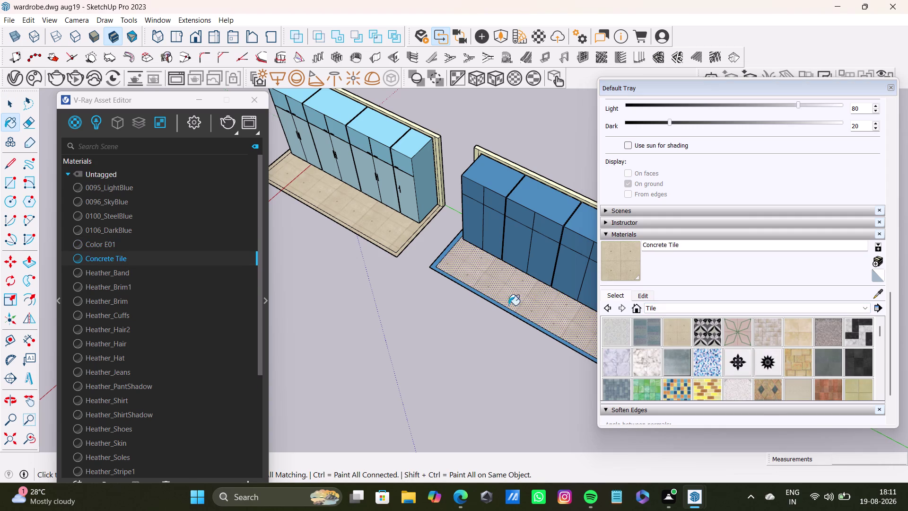
scroll(up, 3)
click(467, 265)
scroll(down, 3)
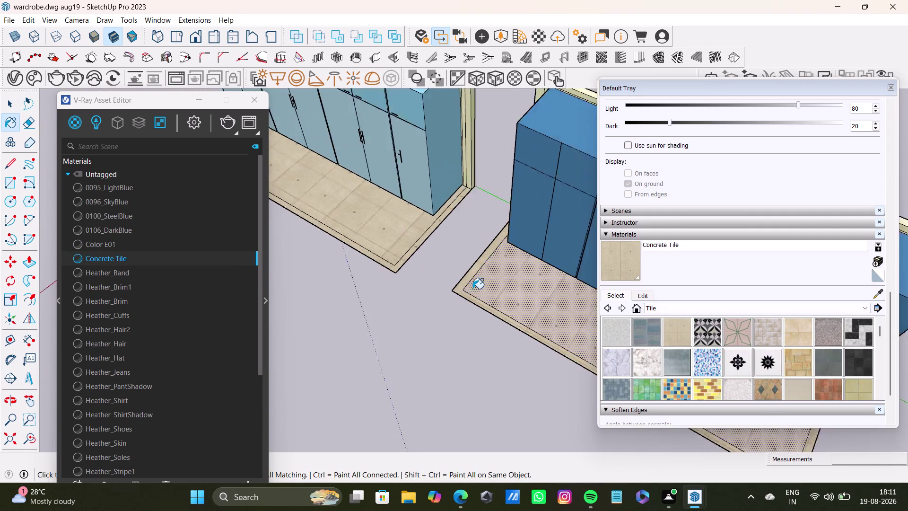
scroll(down, 3)
middle_drag(520, 336, 421, 307)
scroll(up, 3)
middle_drag(497, 355, 496, 356)
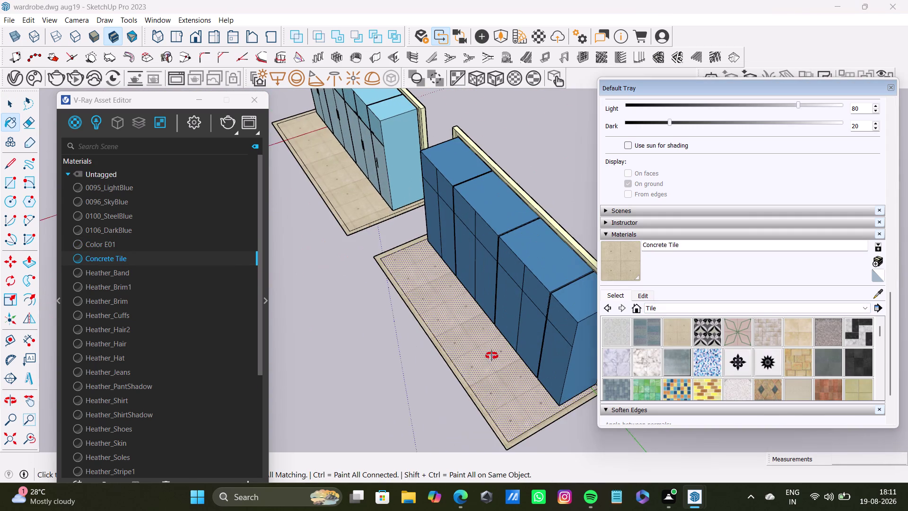
middle_drag(496, 356, 550, 333)
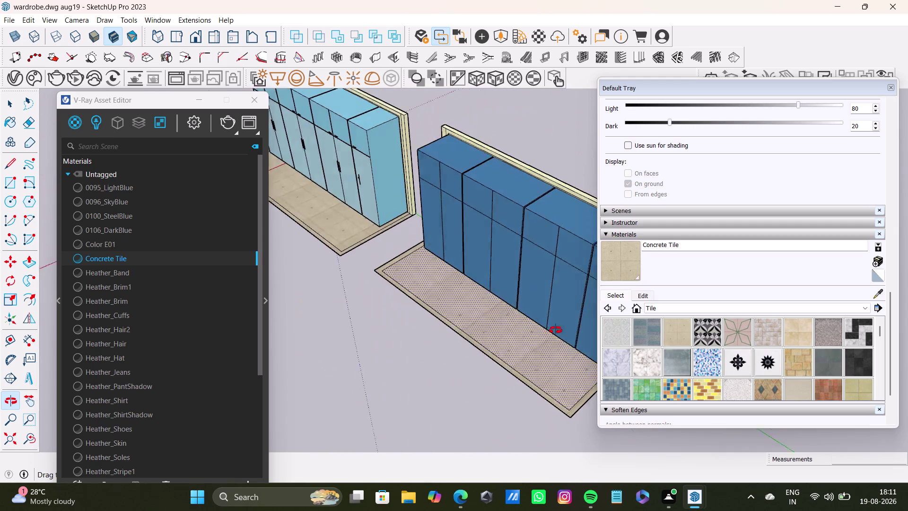
middle_drag(550, 332, 585, 312)
scroll(down, 3)
middle_drag(442, 281, 577, 251)
scroll(up, 3)
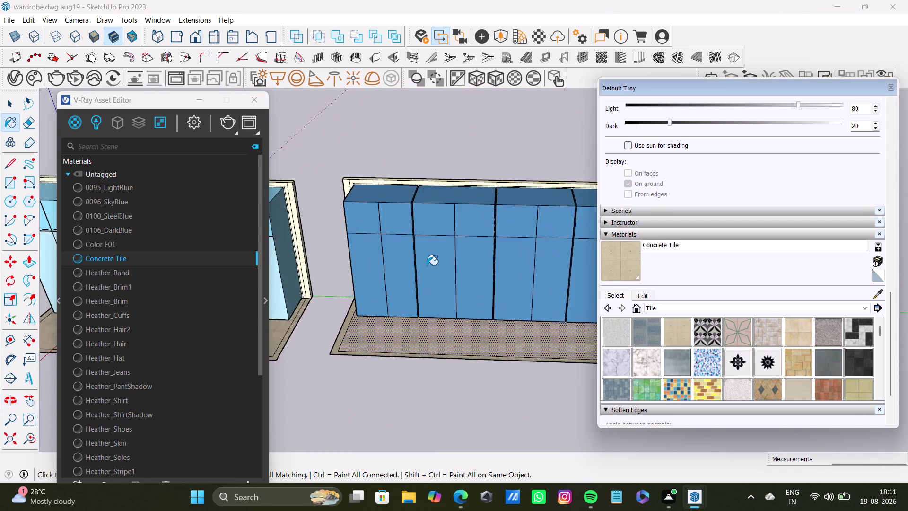
scroll(up, 3)
scroll(down, 3)
scroll(up, 3)
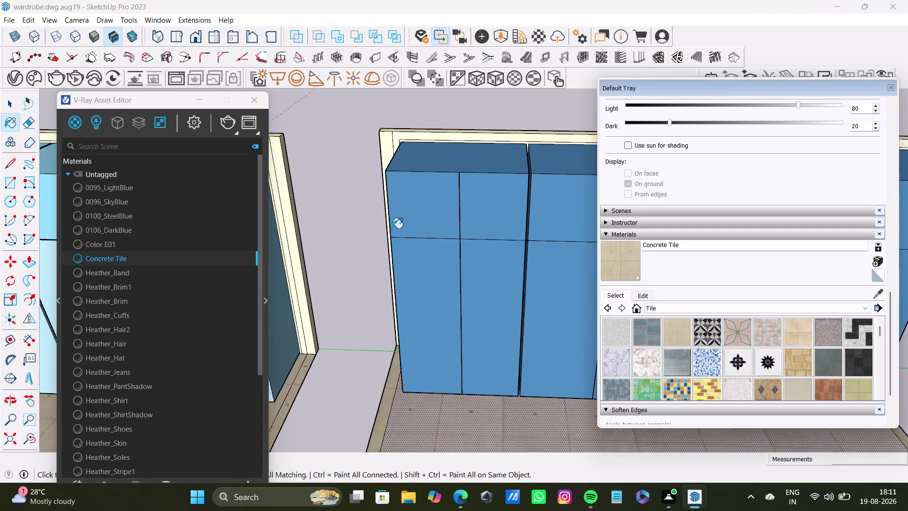
scroll(down, 3)
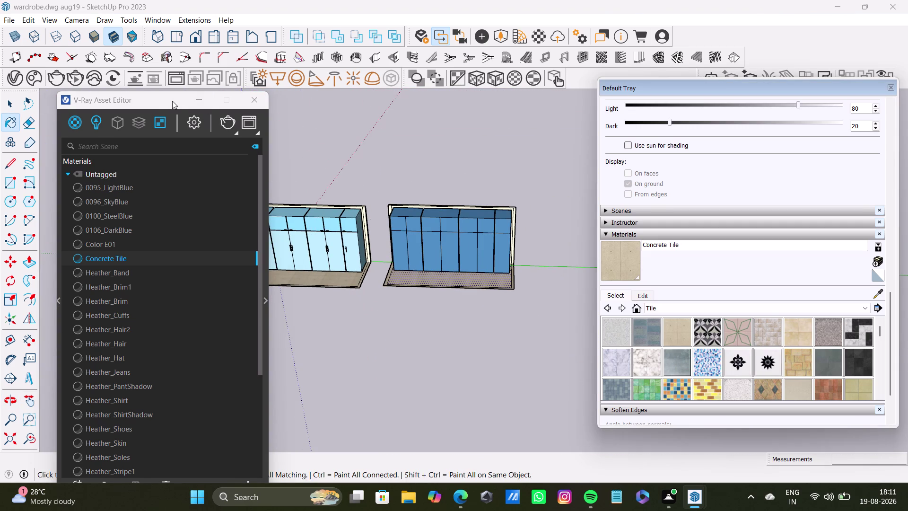
drag(166, 100, 414, 435)
scroll(up, 3)
middle_drag(410, 255, 430, 322)
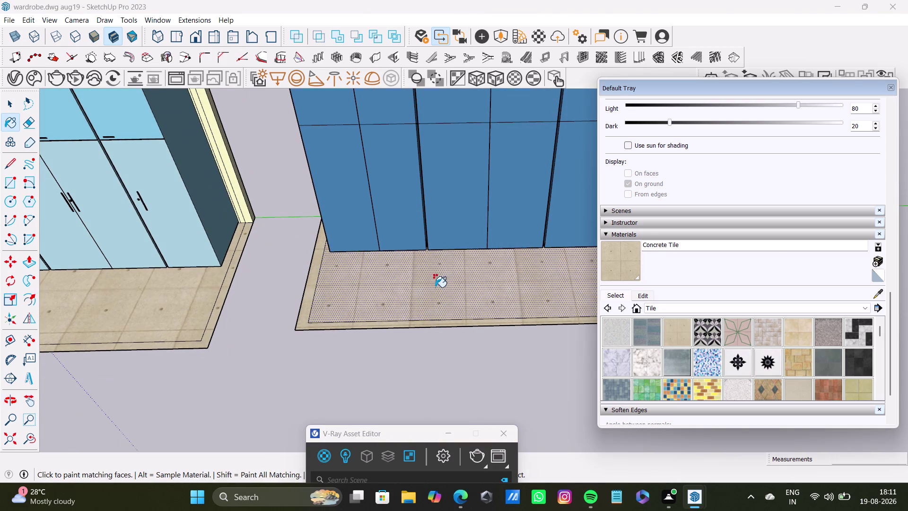
middle_drag(431, 283, 387, 450)
scroll(up, 3)
middle_drag(352, 320, 430, 274)
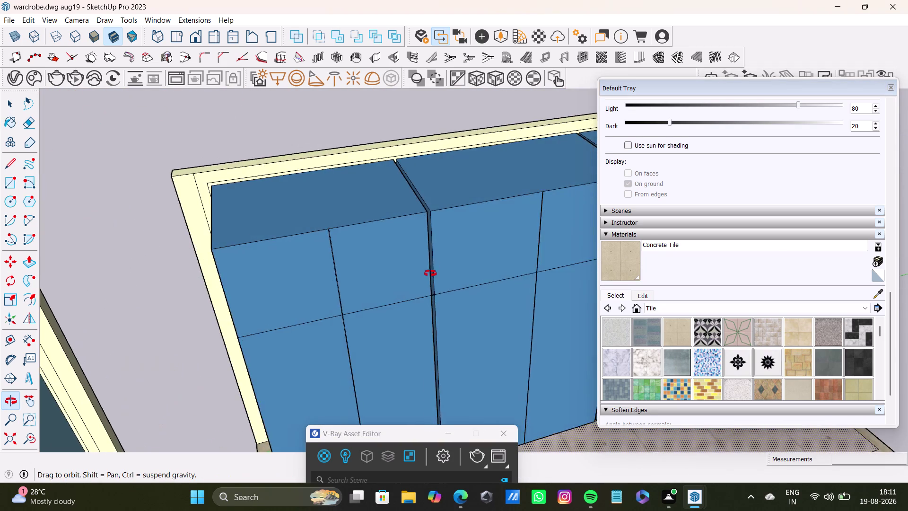
middle_drag(430, 274, 412, 245)
scroll(up, 3)
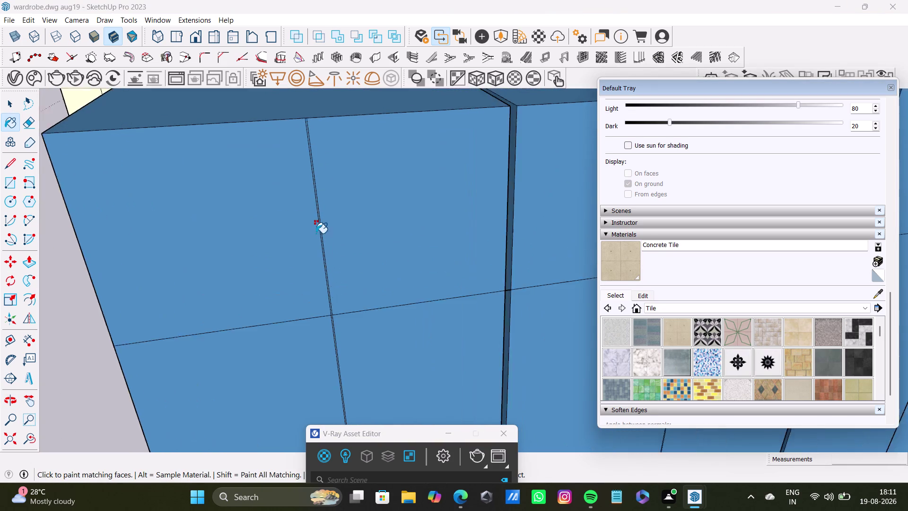
scroll(up, 3)
middle_drag(318, 218, 263, 366)
scroll(up, 3)
scroll(down, 3)
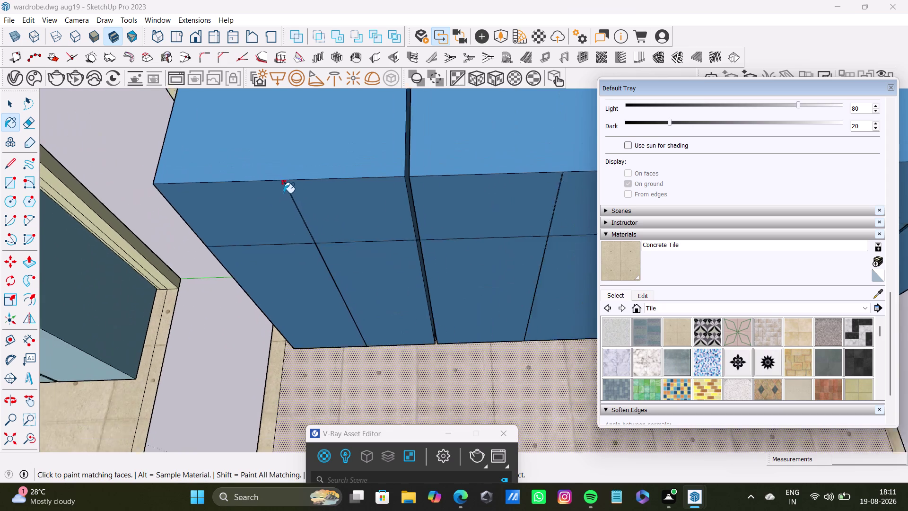
scroll(down, 3)
middle_drag(321, 245, 451, 249)
scroll(up, 3)
scroll(down, 3)
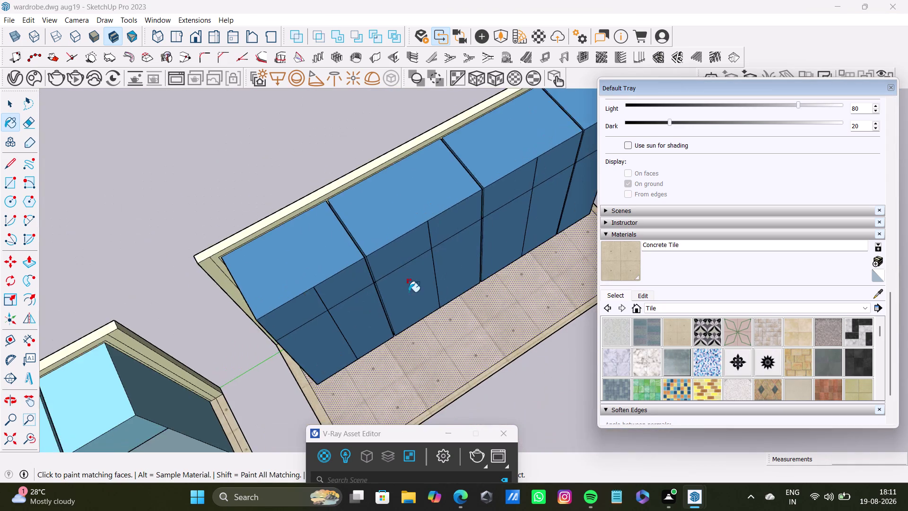
middle_drag(408, 291, 371, 184)
scroll(down, 3)
middle_drag(311, 276, 389, 241)
scroll(up, 3)
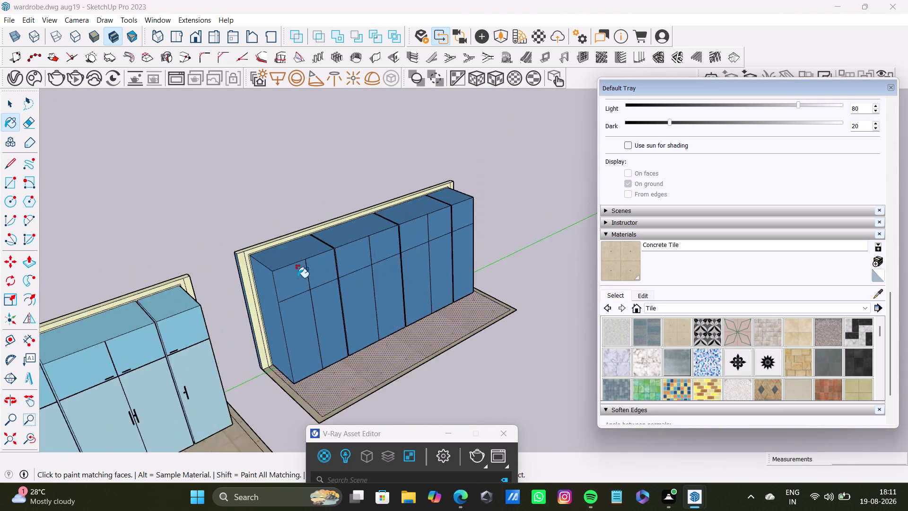
scroll(up, 3)
scroll(up, 3)
click(208, 227)
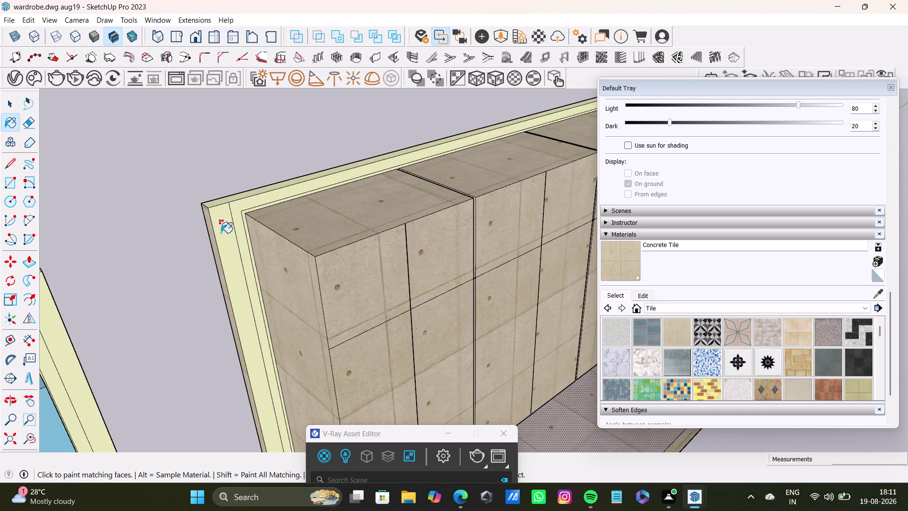
key(ctrl+z)
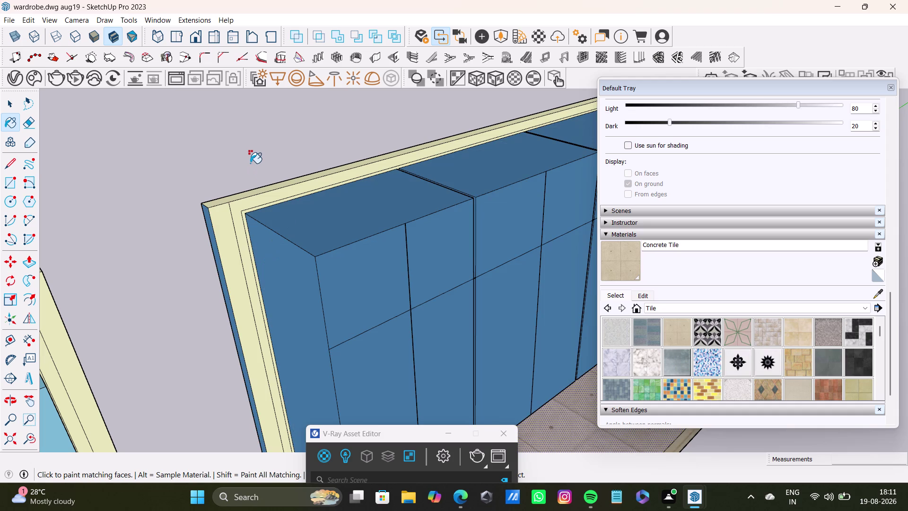
key(space)
key(space)
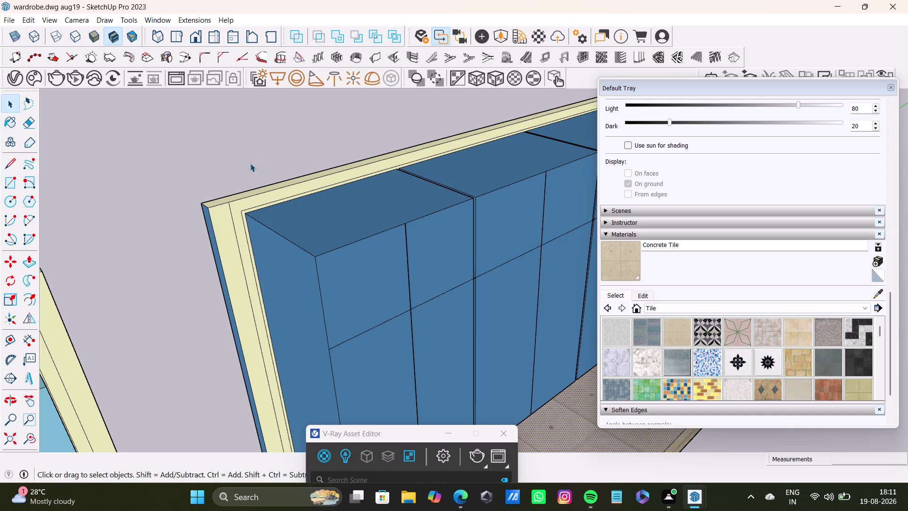
click(878, 295)
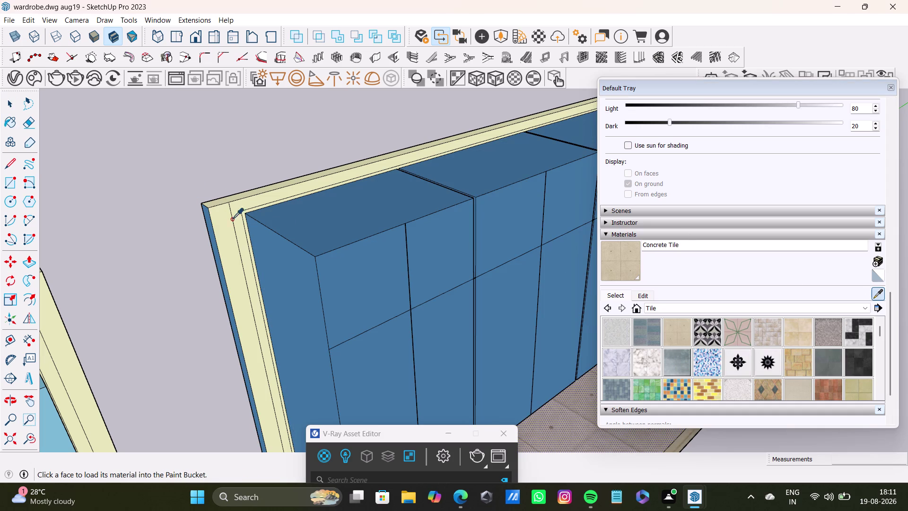
Sample the steel blue material from the wardrobe.
click(231, 221)
scroll(up, 3)
middle_drag(211, 229, 287, 226)
scroll(up, 3)
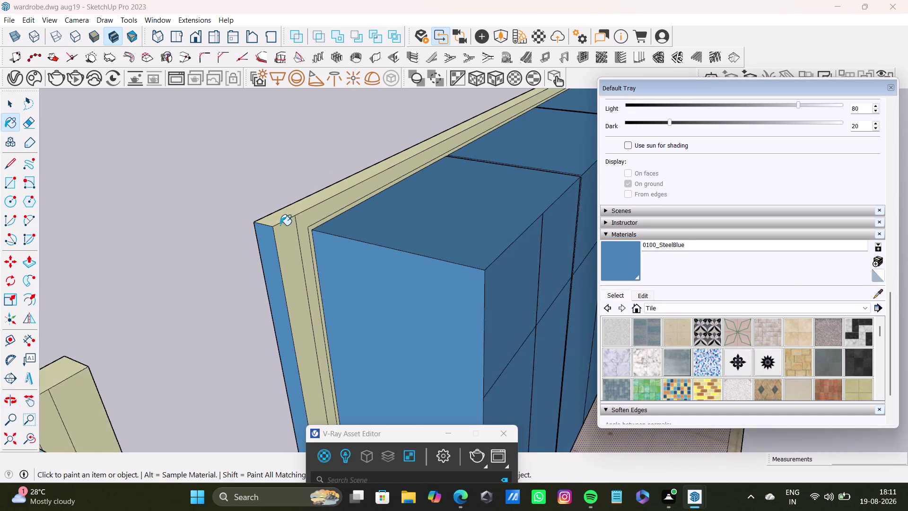
click(265, 240)
Orbit along the back panel and apply steel blue to its edge faces.
middle_drag(297, 249, 208, 280)
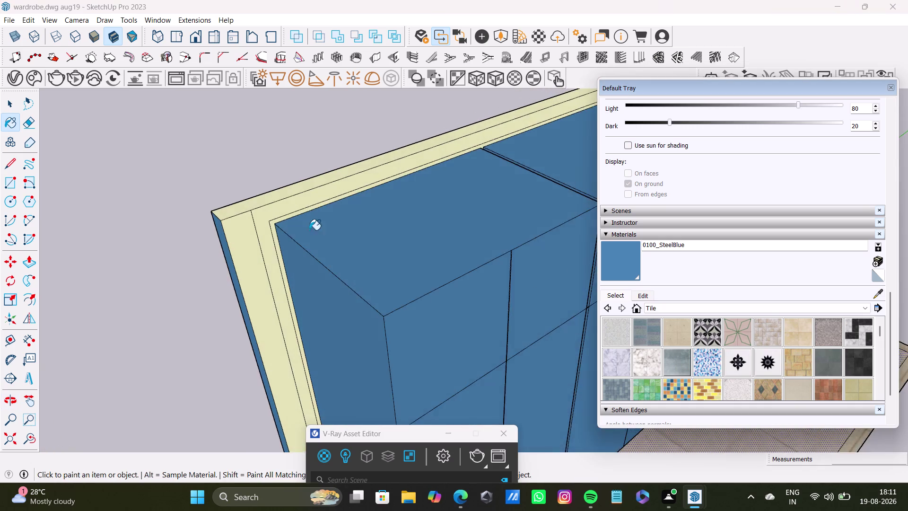
scroll(down, 3)
scroll(up, 3)
middle_drag(244, 227, 371, 224)
scroll(down, 3)
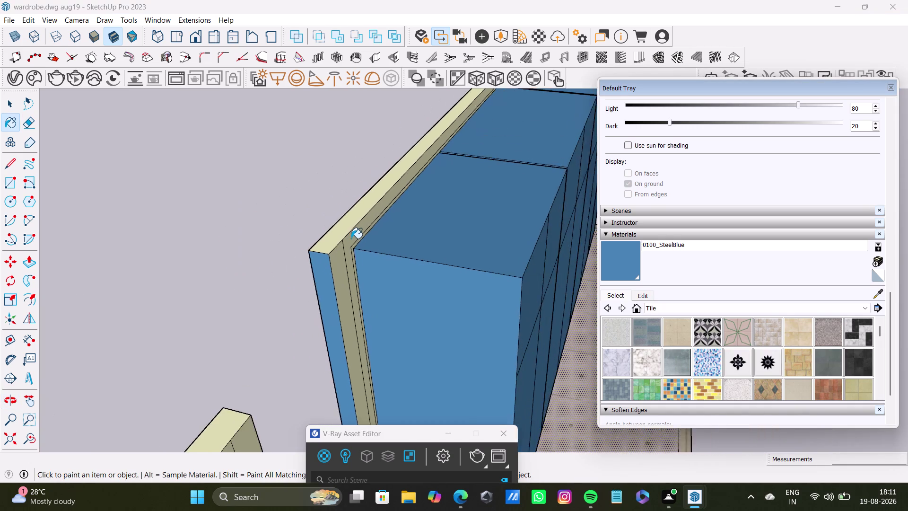
scroll(down, 3)
scroll(up, 3)
click(345, 255)
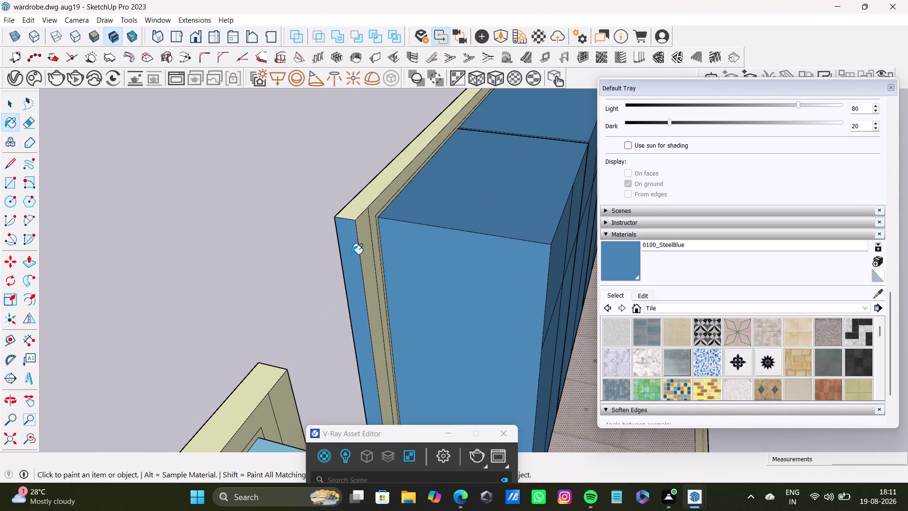
click(351, 254)
Orbit to face the back panel's inner edge and paint it steel blue.
middle_drag(394, 269, 270, 297)
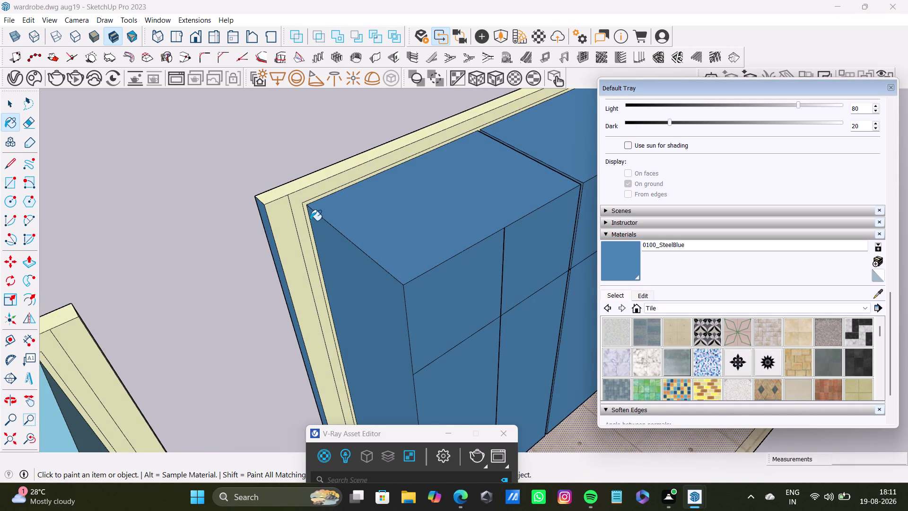
scroll(down, 3)
middle_drag(340, 300, 154, 293)
scroll(up, 3)
middle_drag(352, 252, 393, 240)
middle_drag(383, 245, 559, 275)
scroll(up, 3)
middle_drag(365, 230, 425, 225)
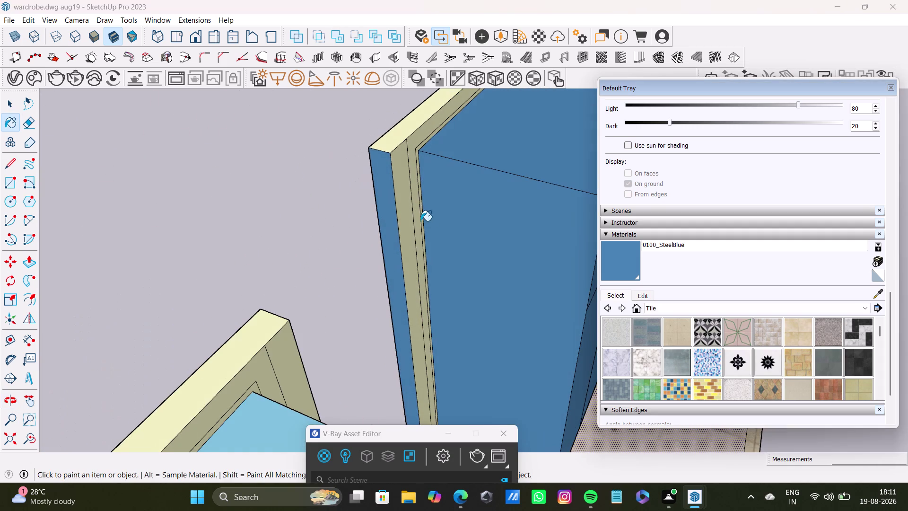
click(410, 209)
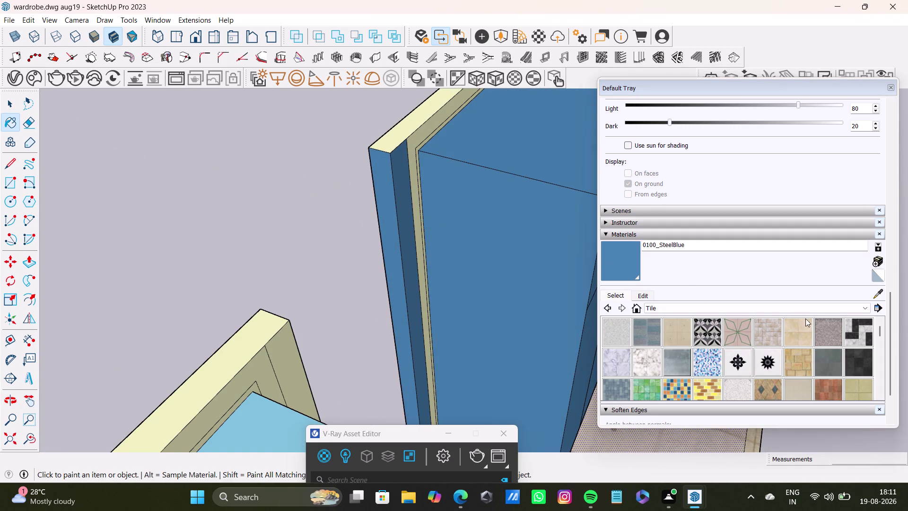
Sample the pale yellow Color E01 from the wardrobe frame as the paint.
click(870, 296)
click(873, 295)
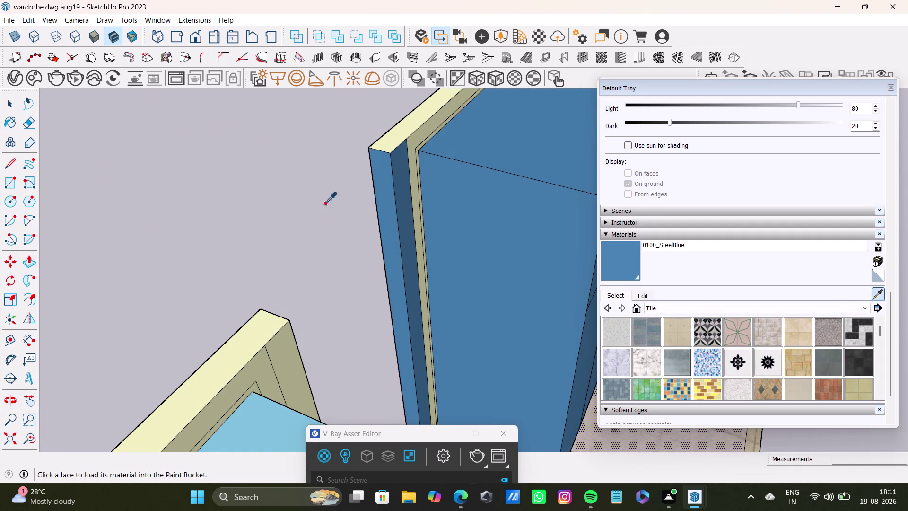
middle_drag(449, 269, 341, 305)
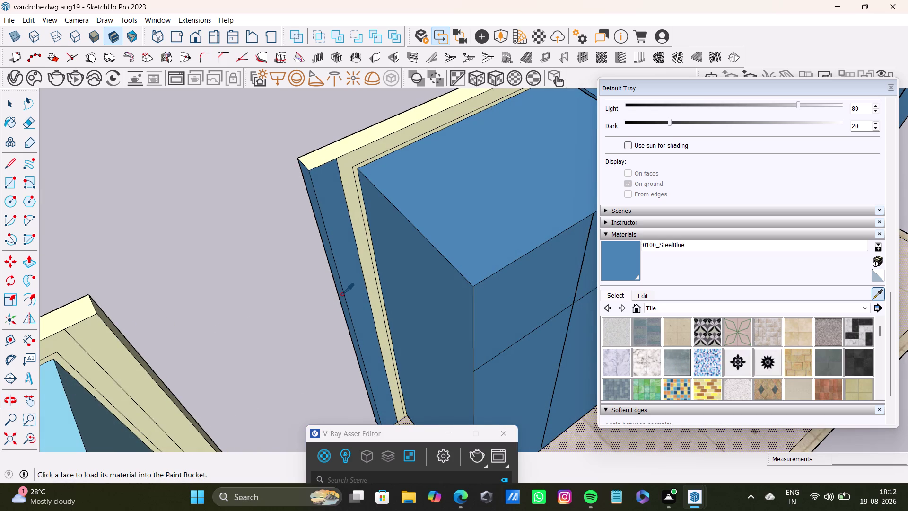
scroll(down, 3)
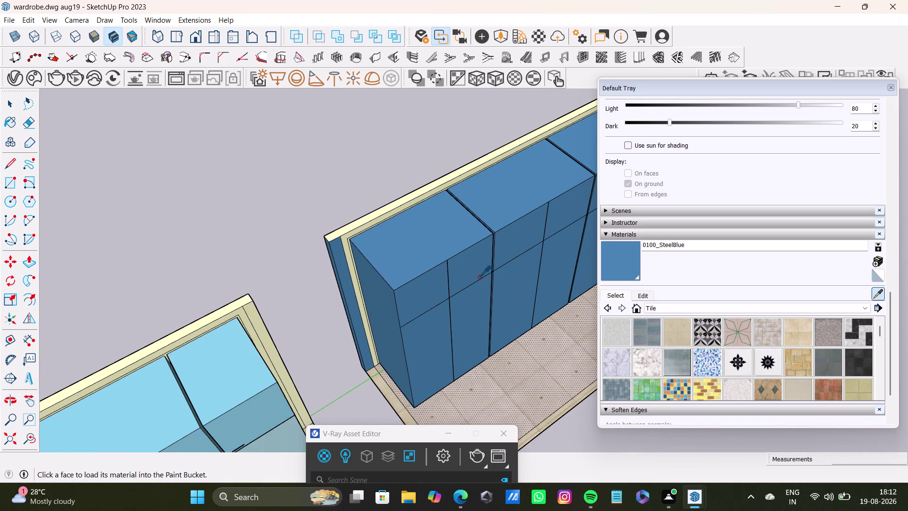
click(876, 294)
scroll(up, 3)
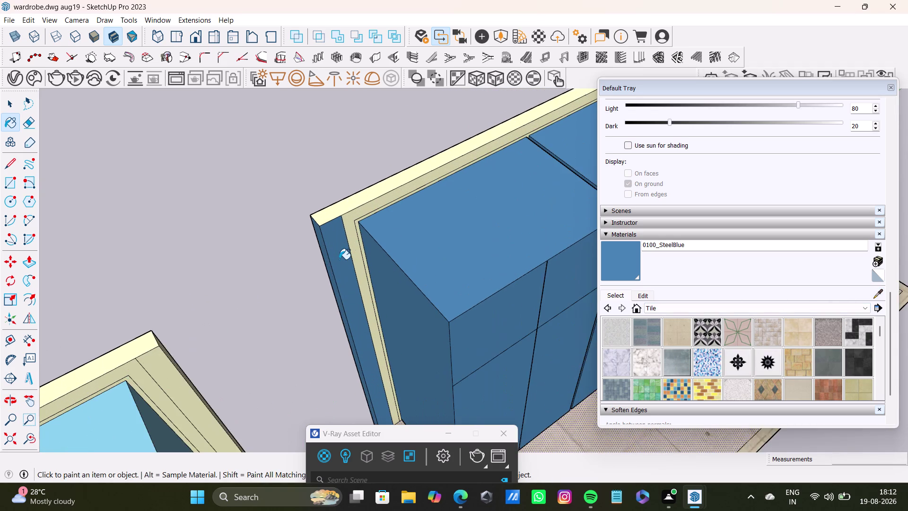
click(339, 259)
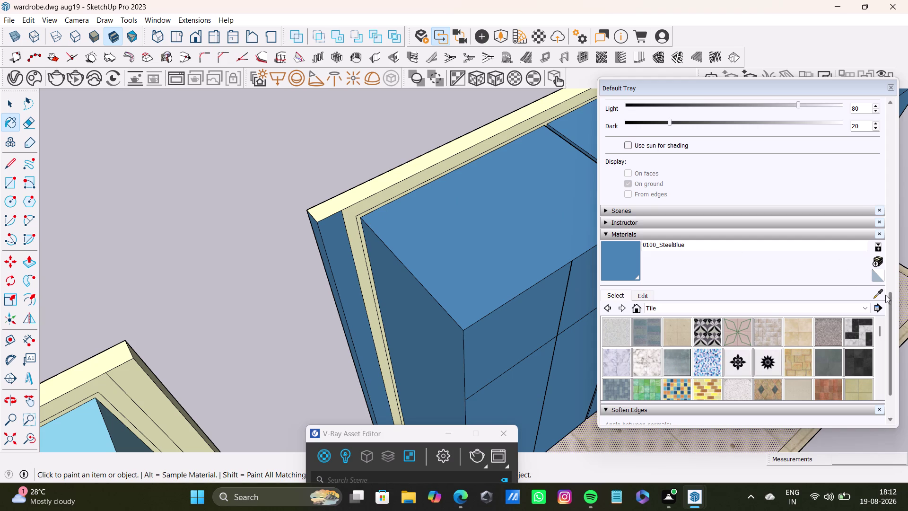
click(879, 295)
click(364, 193)
click(339, 228)
middle_drag(296, 266, 424, 265)
click(393, 273)
middle_drag(366, 329, 591, 326)
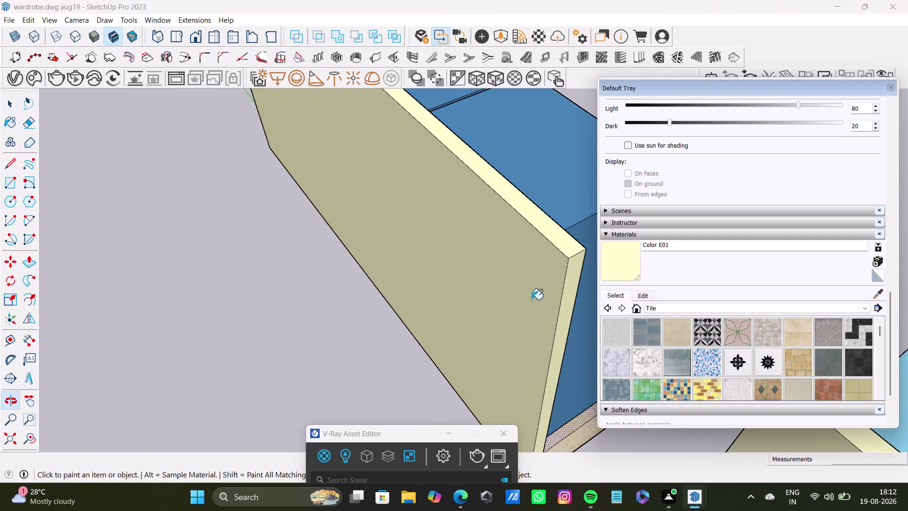
scroll(down, 3)
middle_drag(528, 300, 148, 304)
middle_drag(441, 317, 262, 329)
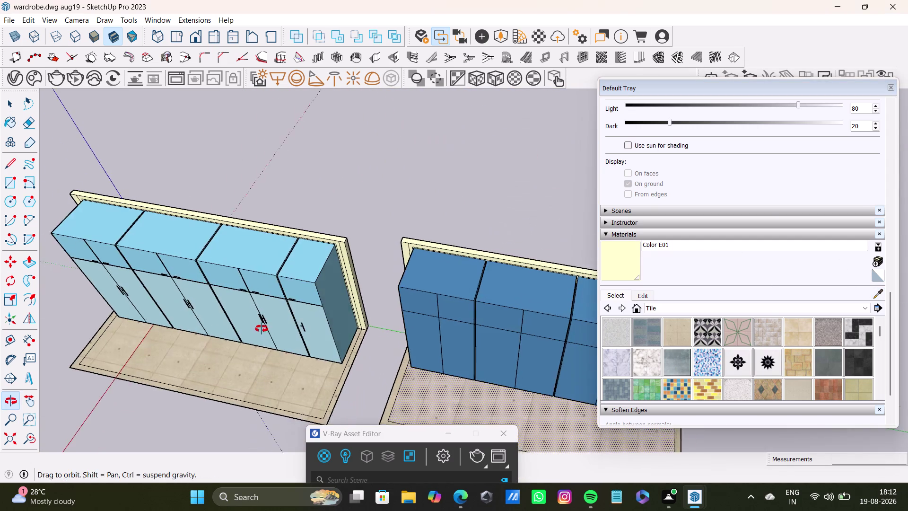
middle_drag(263, 329, 262, 329)
scroll(down, 3)
middle_drag(355, 350, 424, 235)
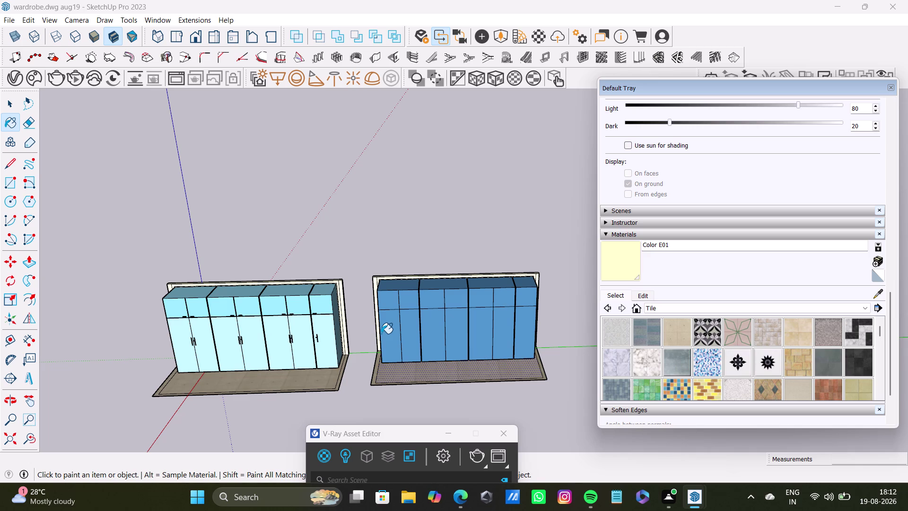
middle_drag(430, 318, 420, 406)
scroll(up, 3)
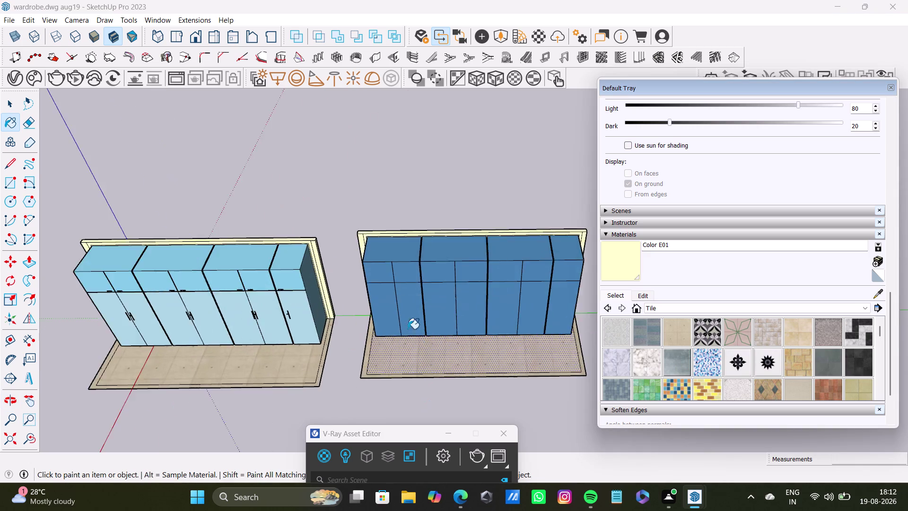
scroll(up, 3)
middle_drag(396, 304, 531, 277)
scroll(up, 3)
scroll(down, 3)
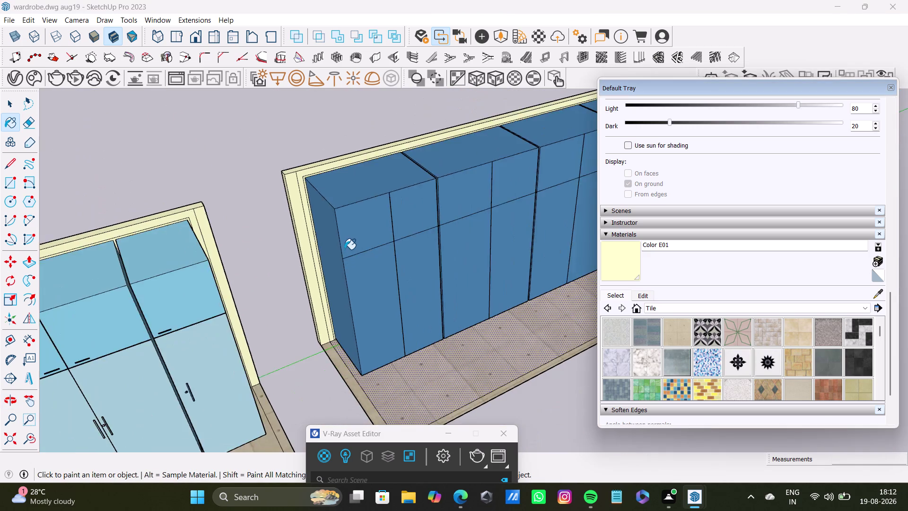
scroll(down, 3)
middle_drag(371, 281, 270, 209)
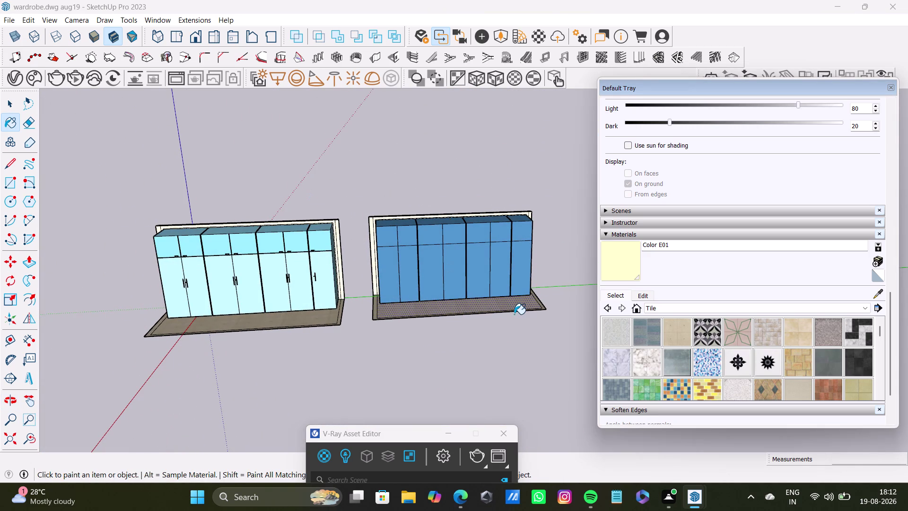
Move the whole steel-blue wardrobe and its base about 1' 8" away from the first.
key(space)
double_click(528, 307)
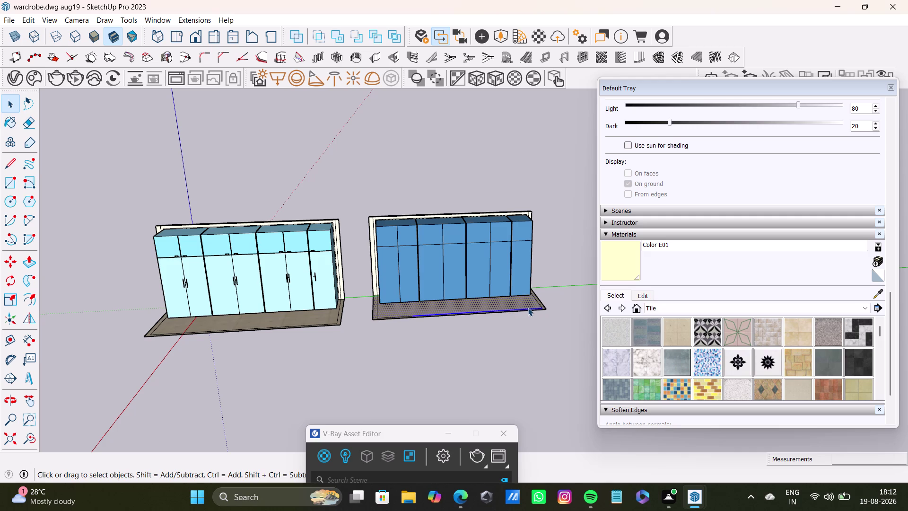
triple_click(506, 303)
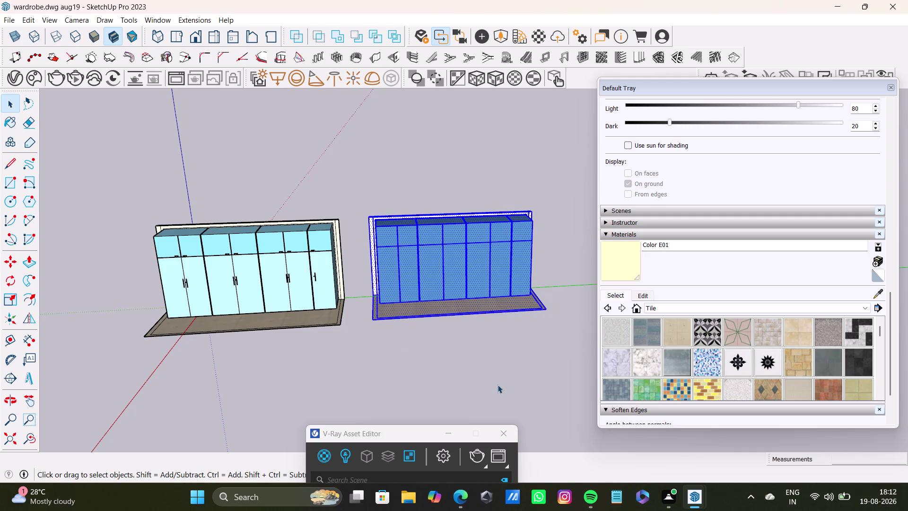
key(m)
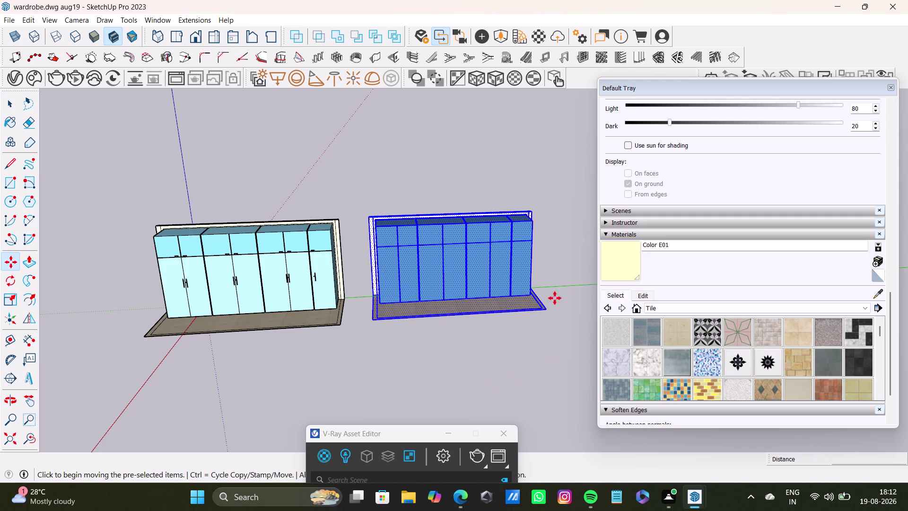
click(550, 312)
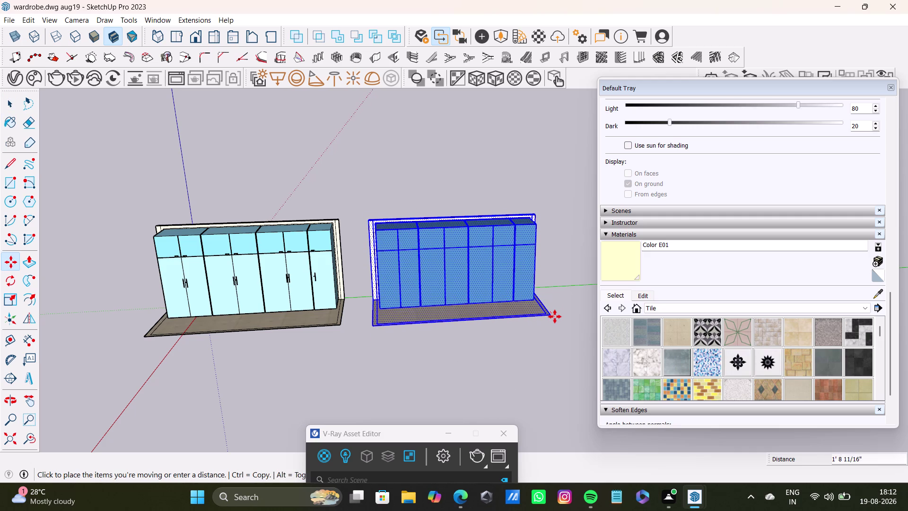
click(555, 315)
key(space)
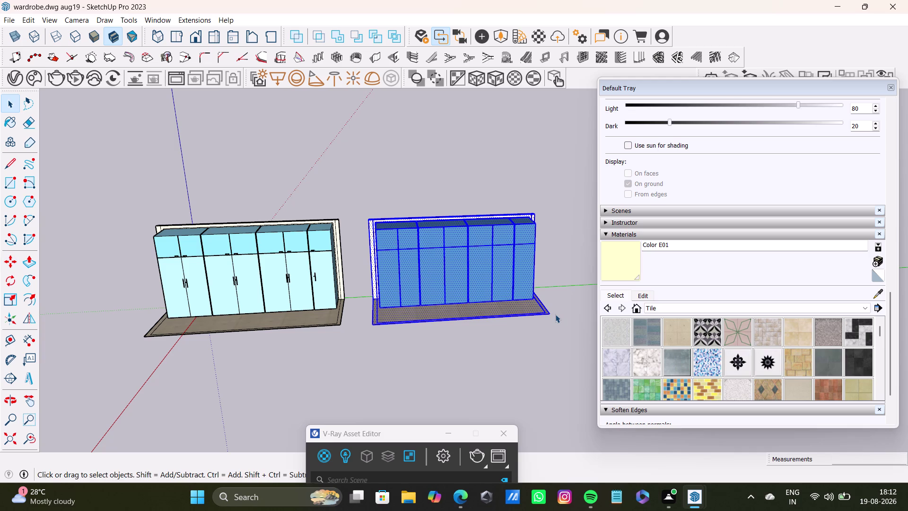
middle_drag(433, 253, 430, 351)
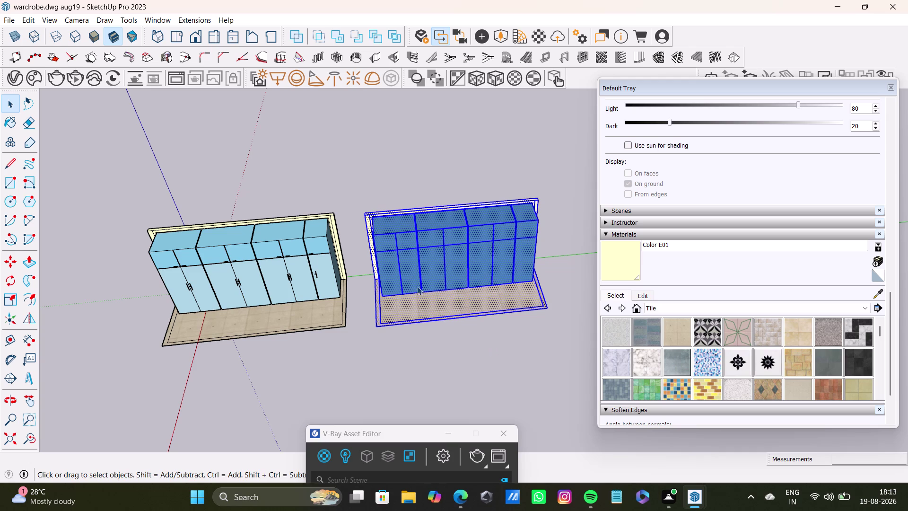
Clear the selection and orbit in close to the wardrobe bases and the steel-blue wardrobe.
click(367, 274)
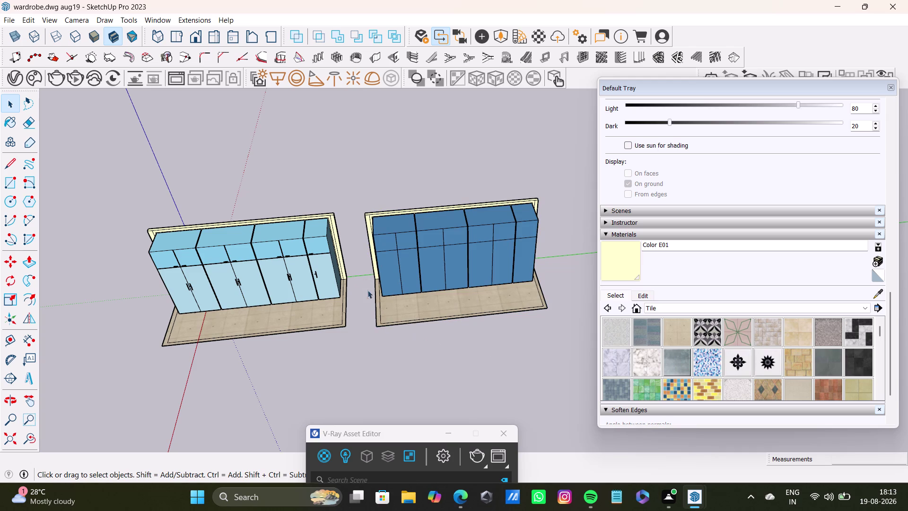
middle_drag(363, 295, 448, 274)
scroll(up, 3)
middle_drag(391, 282, 255, 330)
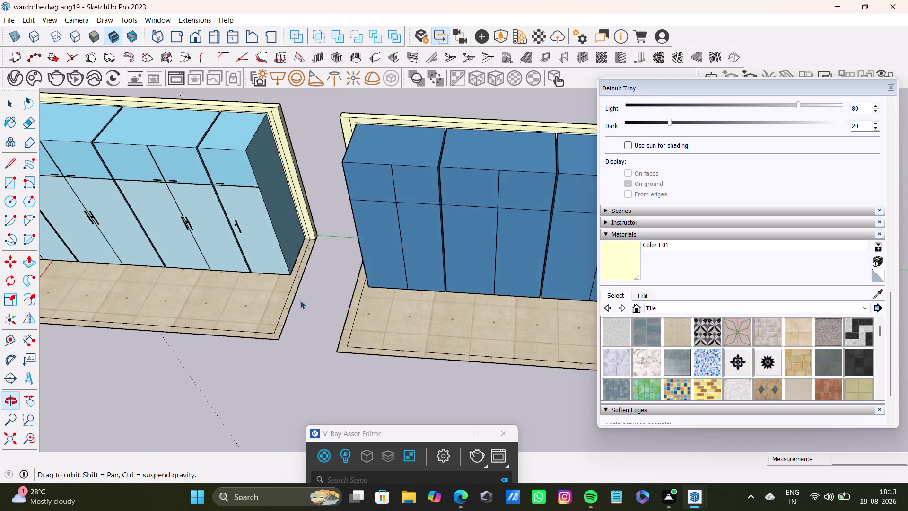
scroll(up, 3)
middle_drag(349, 181, 555, 219)
scroll(up, 3)
scroll(down, 3)
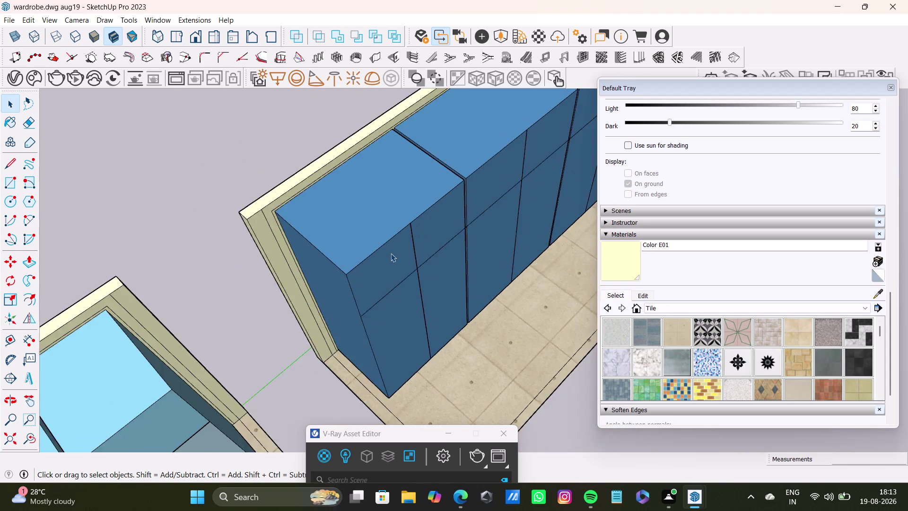
scroll(down, 3)
Orbit over the steel-blue wardrobe's top, back out to both wardrobes, and resume selecting.
middle_drag(462, 269, 277, 265)
scroll(up, 3)
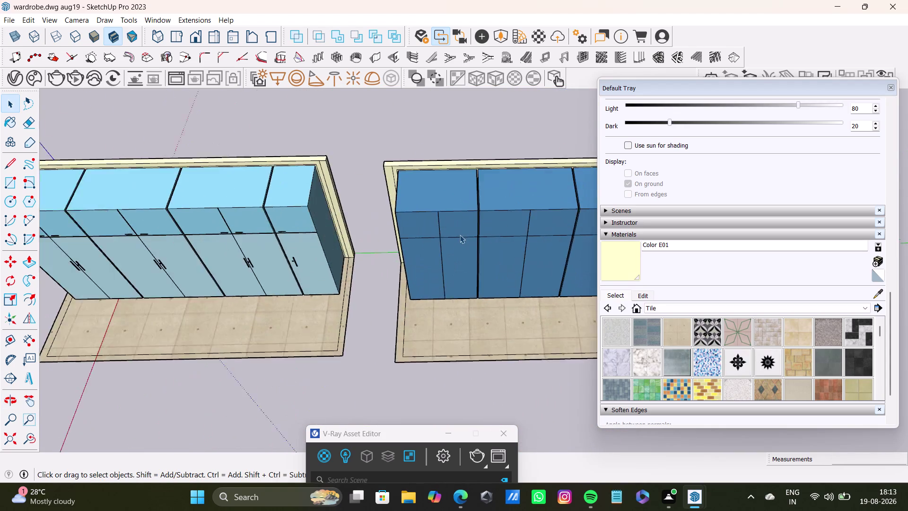
scroll(up, 3)
middle_drag(460, 235, 604, 237)
scroll(up, 3)
scroll(down, 3)
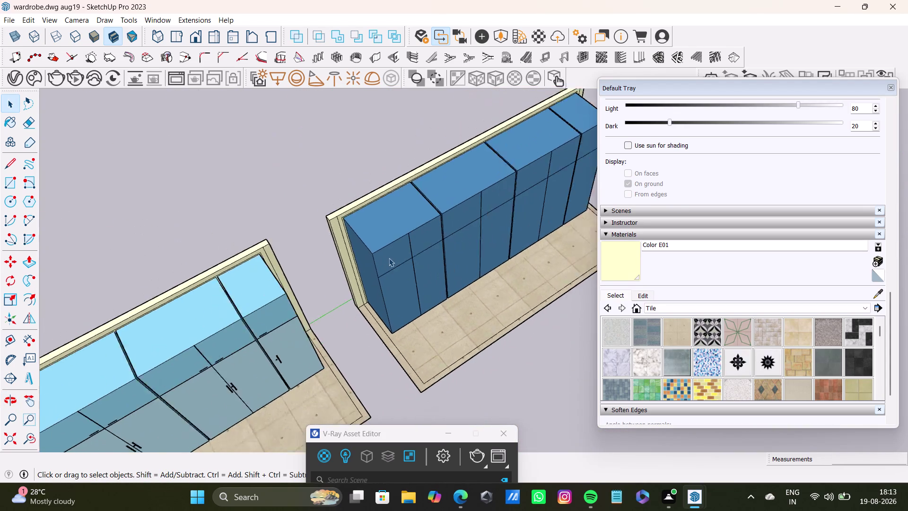
scroll(down, 3)
middle_drag(408, 289, 526, 250)
middle_drag(483, 281, 326, 206)
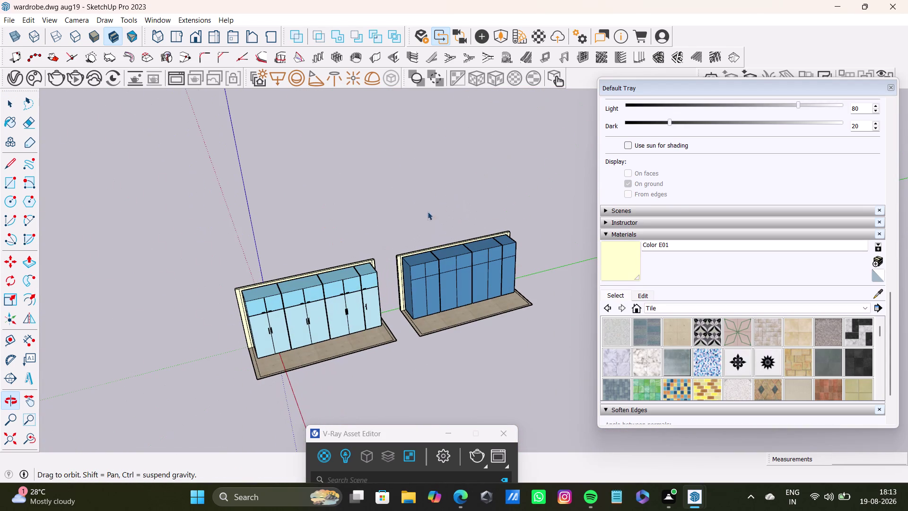
key(space)
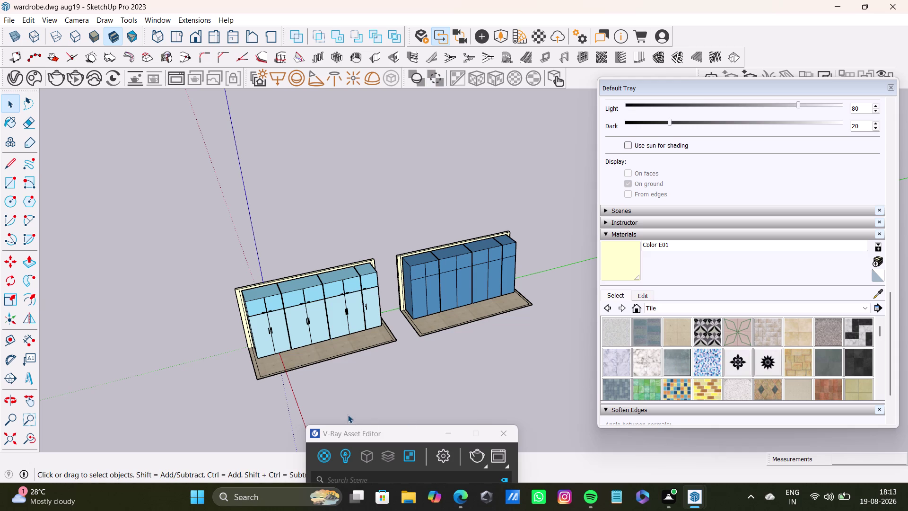
Orbit around both wardrobes from the side and at an angle.
scroll(up, 3)
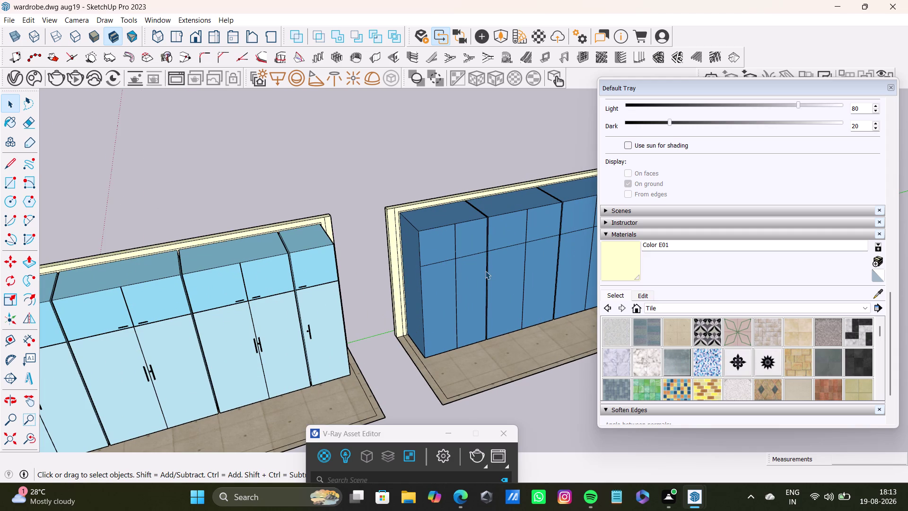
scroll(up, 3)
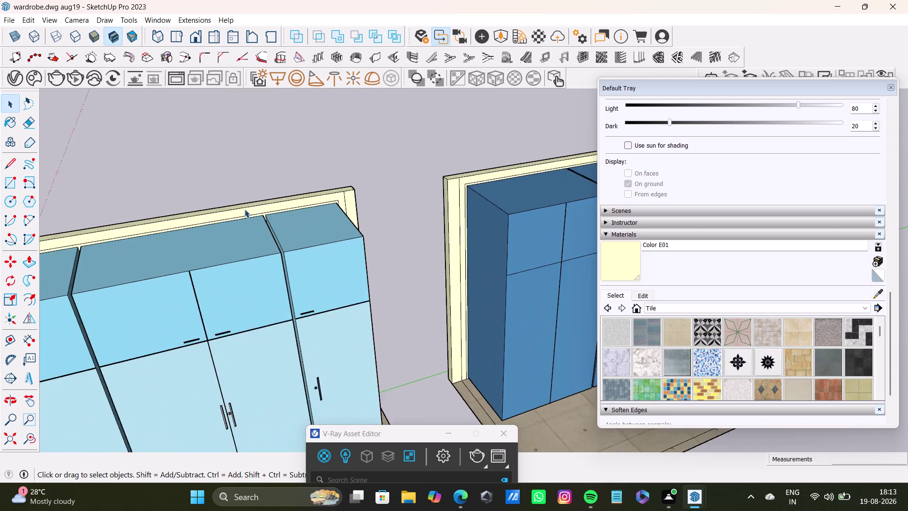
scroll(down, 3)
scroll(up, 3)
scroll(down, 3)
middle_drag(463, 256, 225, 272)
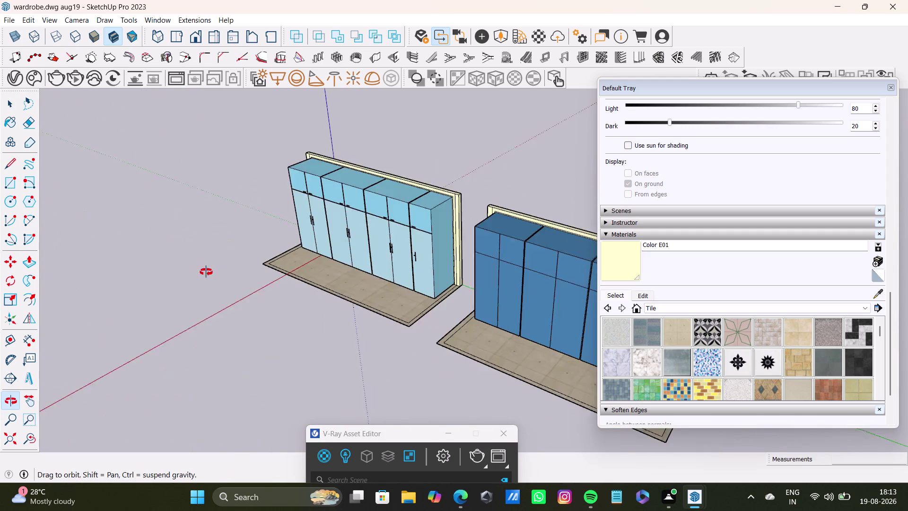
middle_drag(225, 272, 184, 273)
scroll(down, 3)
scroll(up, 3)
middle_drag(467, 293, 535, 279)
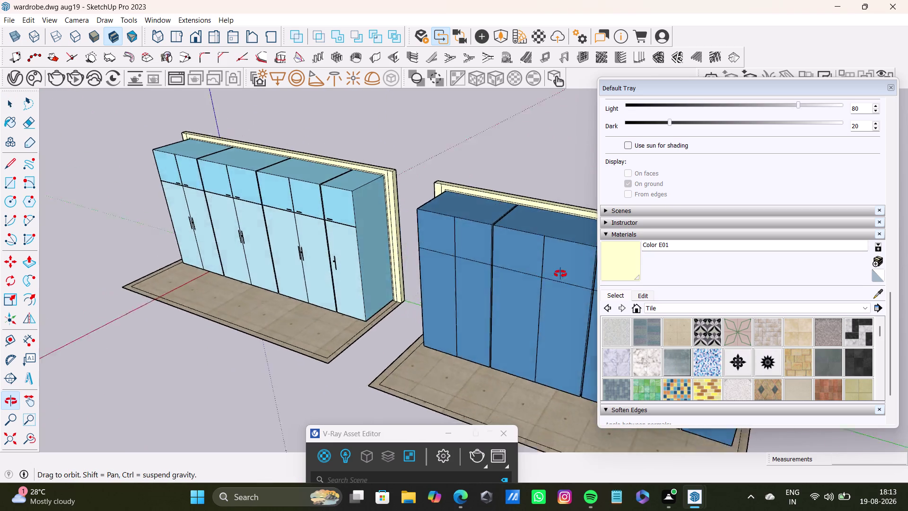
middle_drag(534, 279, 569, 272)
Orbit and zoom in toward the front of both wardrobes.
middle_drag(479, 256, 477, 281)
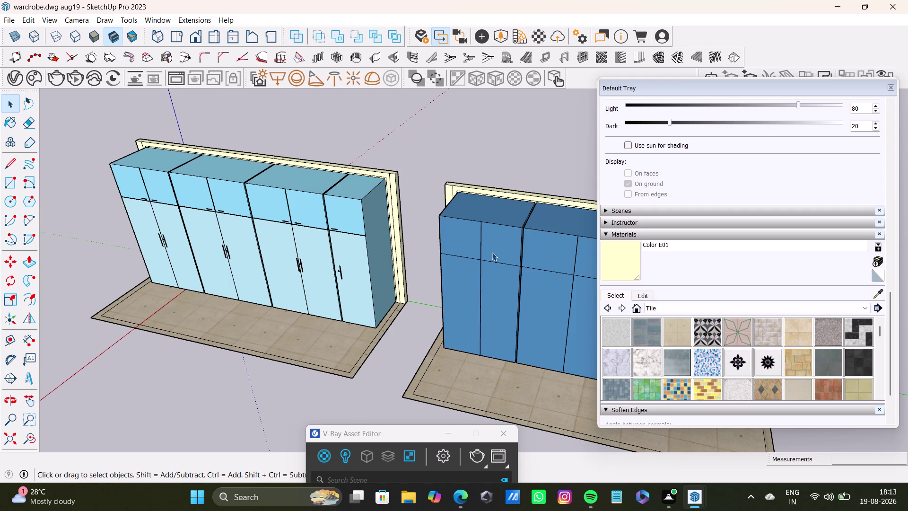
scroll(up, 3)
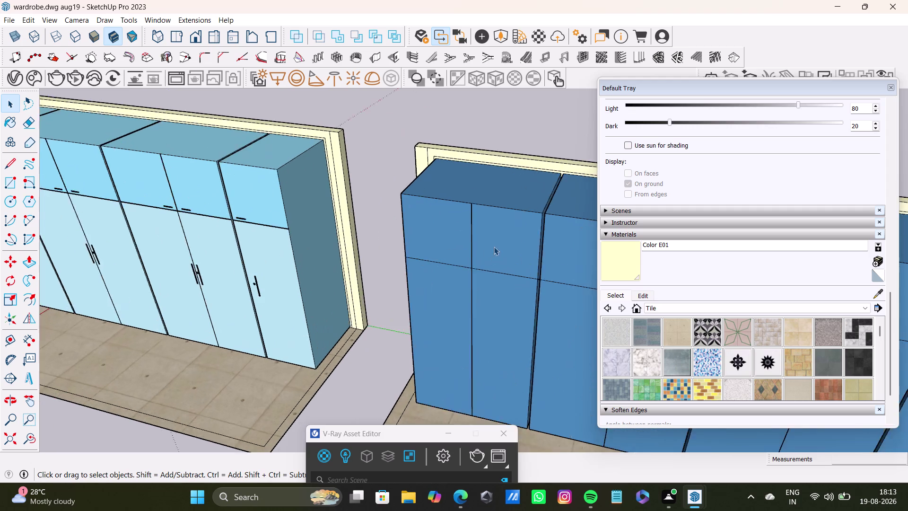
scroll(up, 3)
scroll(down, 3)
scroll(up, 3)
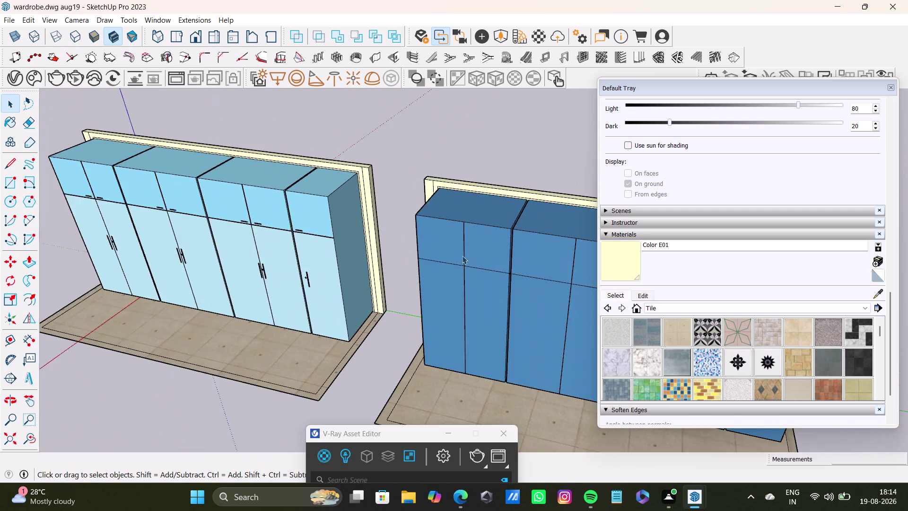
scroll(up, 3)
middle_drag(432, 258, 524, 284)
scroll(down, 3)
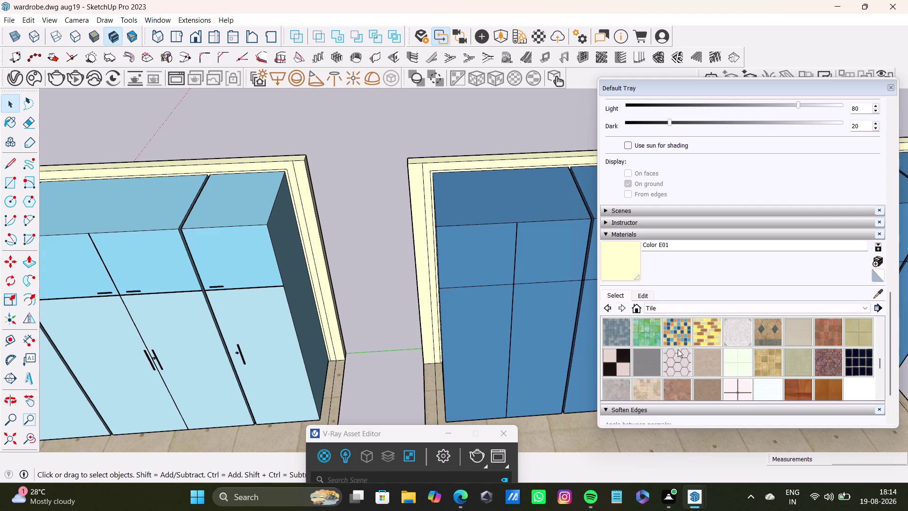
scroll(down, 3)
scroll(up, 3)
scroll(up, 3)
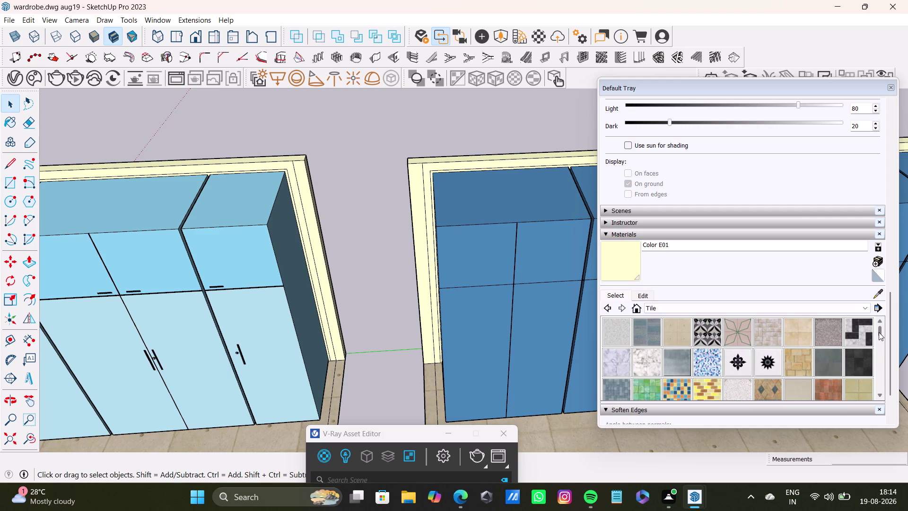
Orbit from the steel-blue wardrobe's top around to the fronts and the gap between wardrobes.
middle_drag(454, 331, 594, 337)
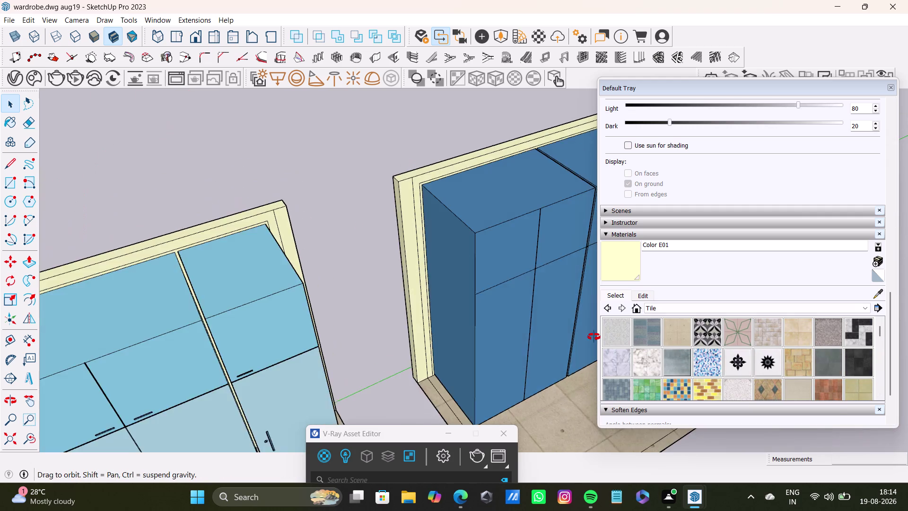
middle_drag(594, 337, 233, 355)
scroll(down, 3)
middle_drag(319, 309, 369, 302)
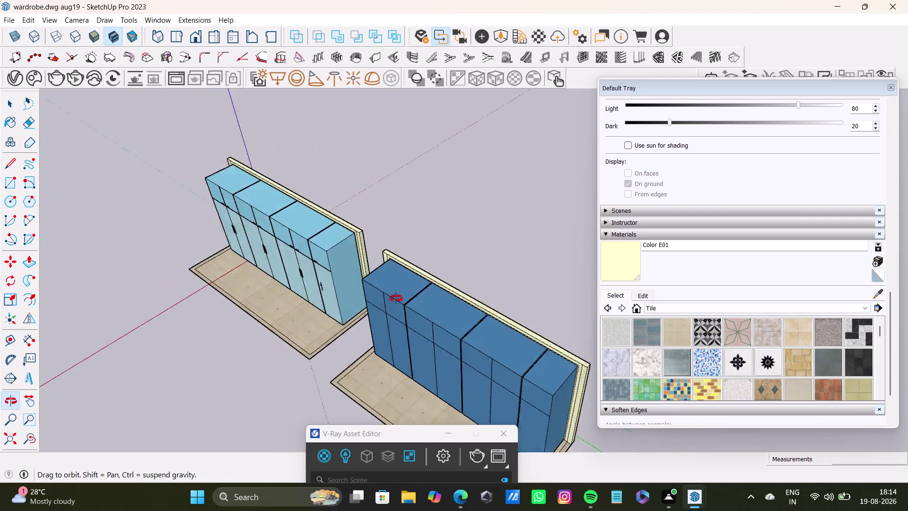
middle_drag(369, 301, 493, 358)
scroll(down, 3)
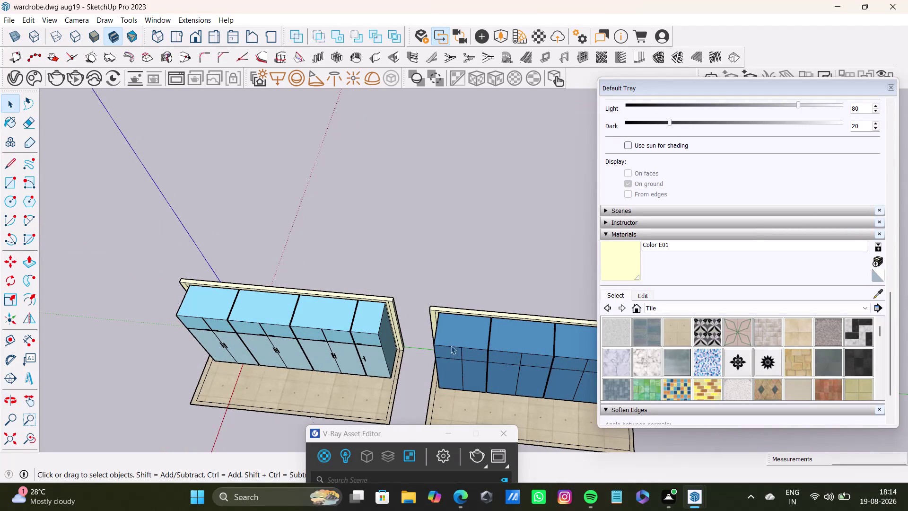
middle_drag(412, 372, 491, 353)
scroll(up, 3)
middle_drag(482, 346, 389, 334)
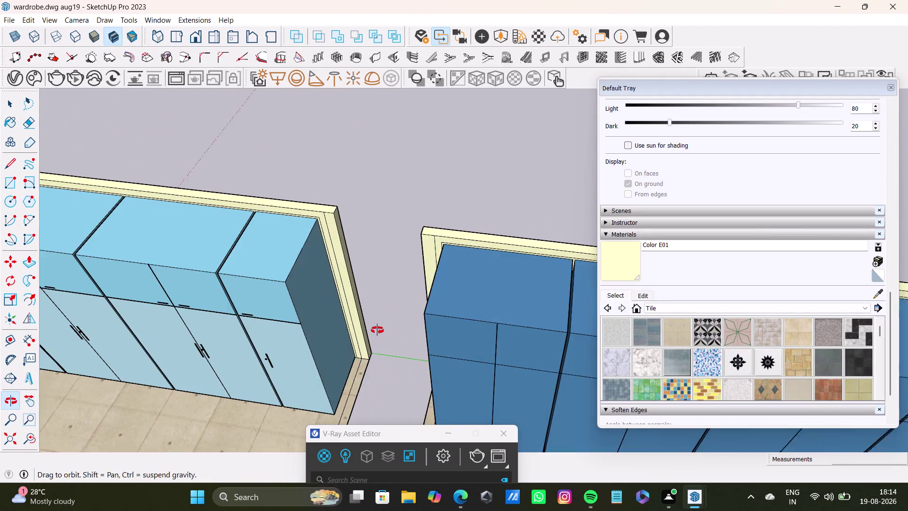
middle_drag(389, 334, 376, 325)
scroll(down, 3)
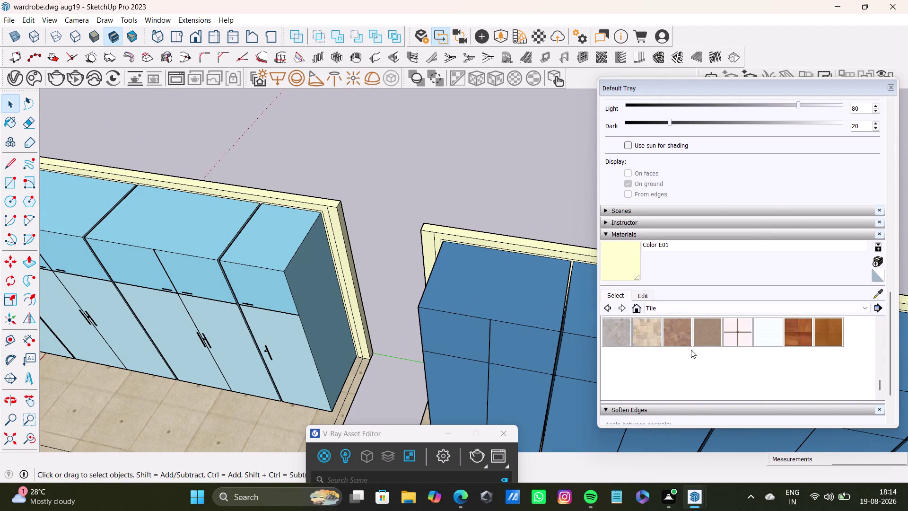
scroll(up, 3)
click(690, 310)
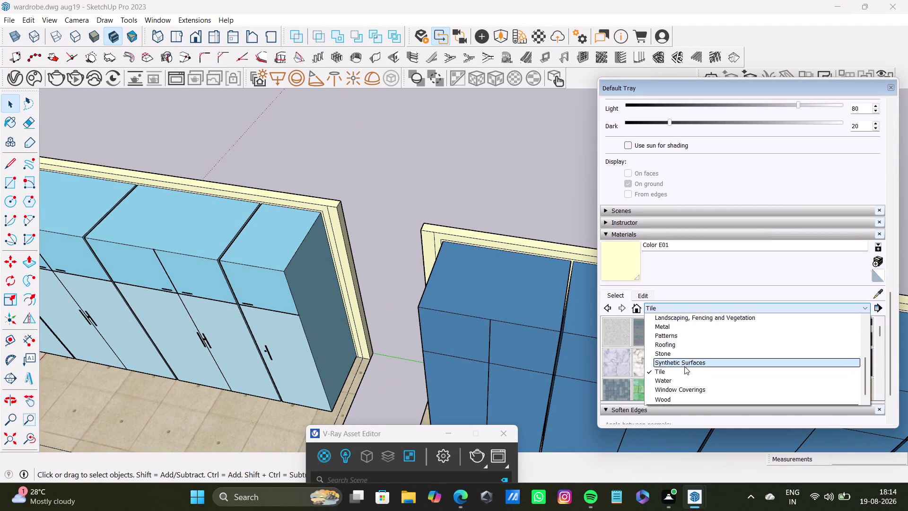
scroll(up, 3)
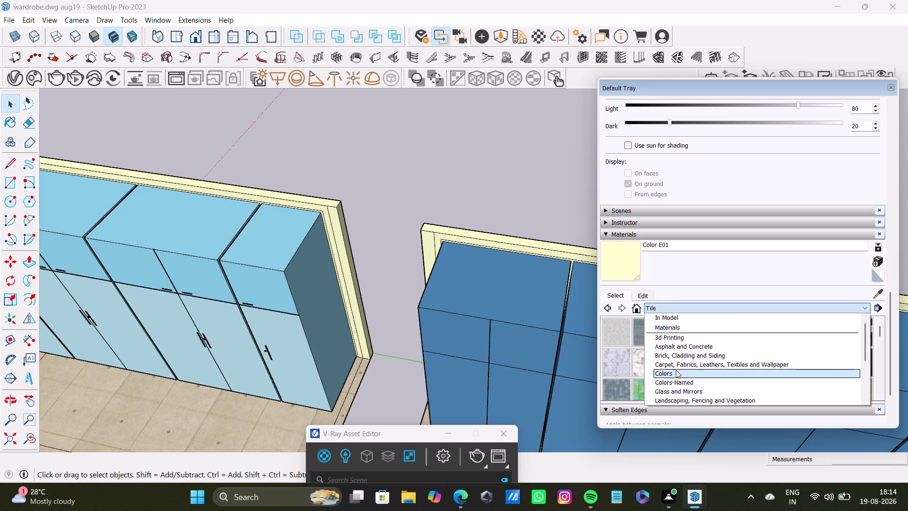
scroll(down, 3)
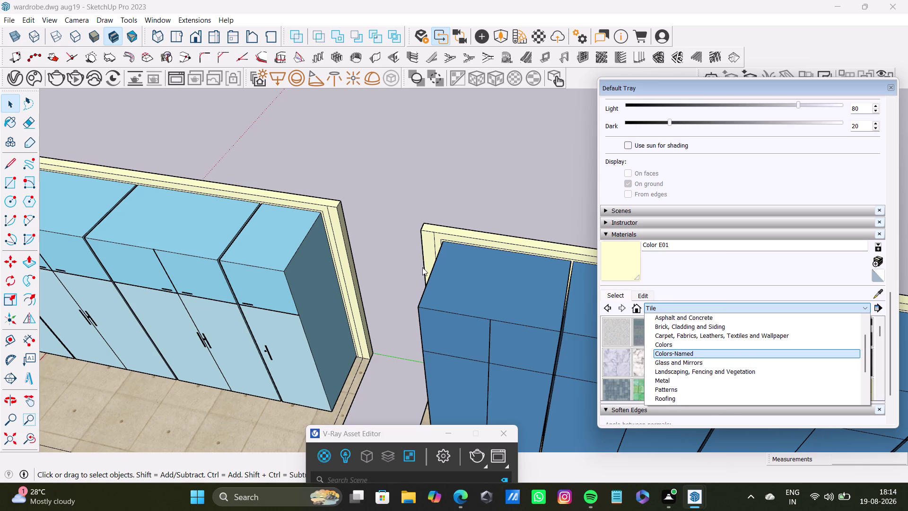
click(361, 218)
middle_drag(411, 315, 555, 328)
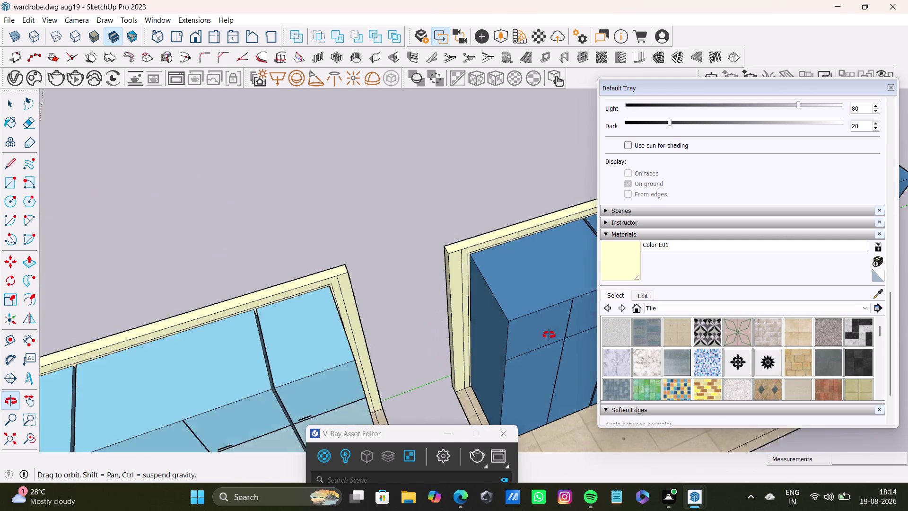
middle_drag(554, 328, 337, 284)
scroll(down, 3)
middle_drag(362, 306, 431, 312)
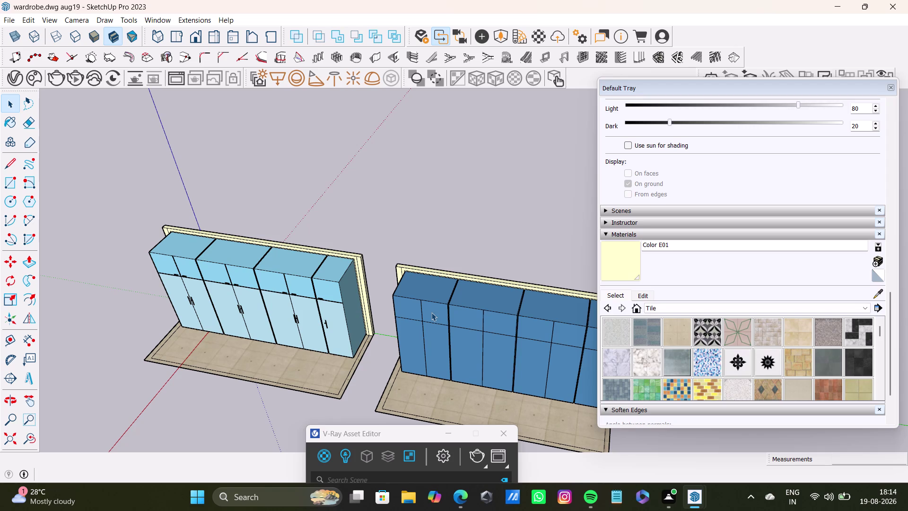
scroll(up, 3)
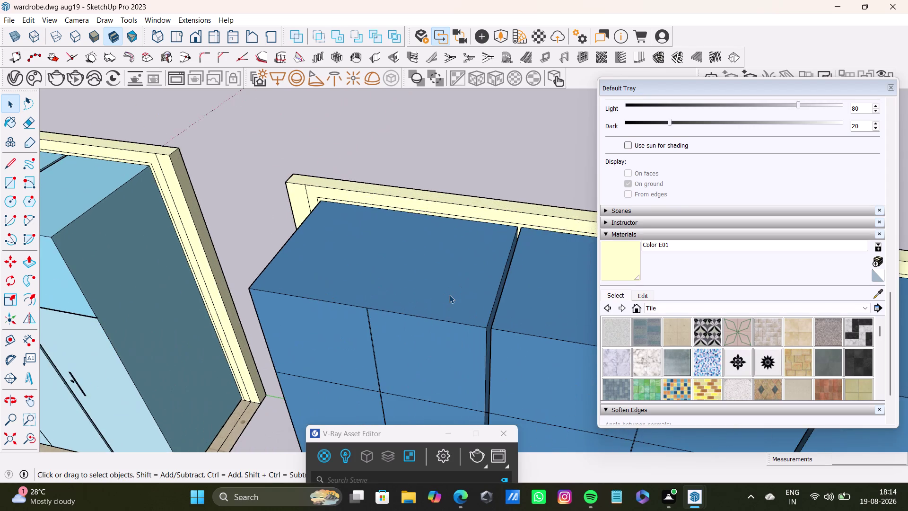
middle_drag(370, 304, 543, 331)
scroll(down, 3)
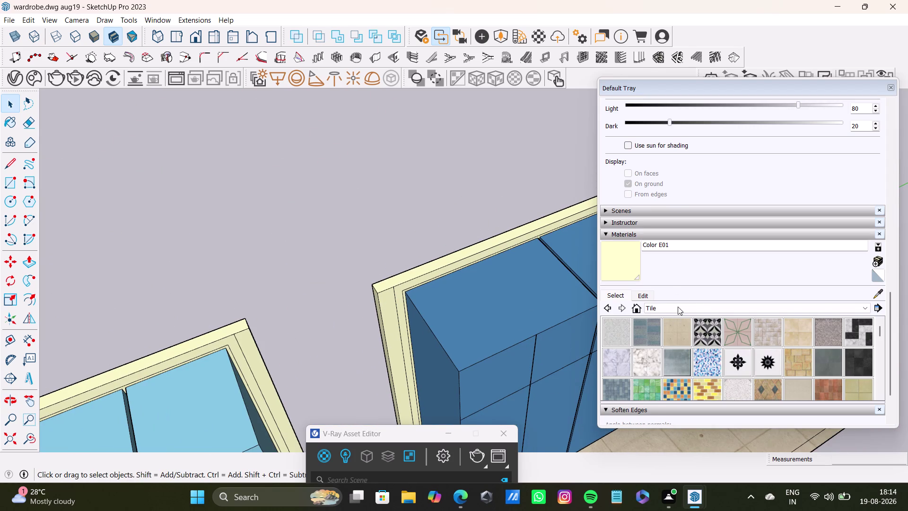
click(678, 306)
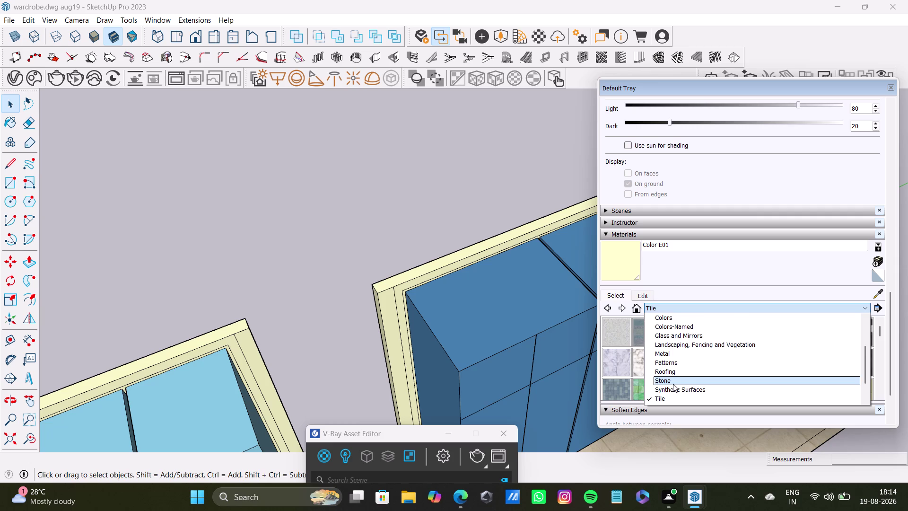
scroll(down, 3)
scroll(down, 3)
scroll(up, 3)
scroll(up, 3)
scroll(up, 3)
scroll(up, 3)
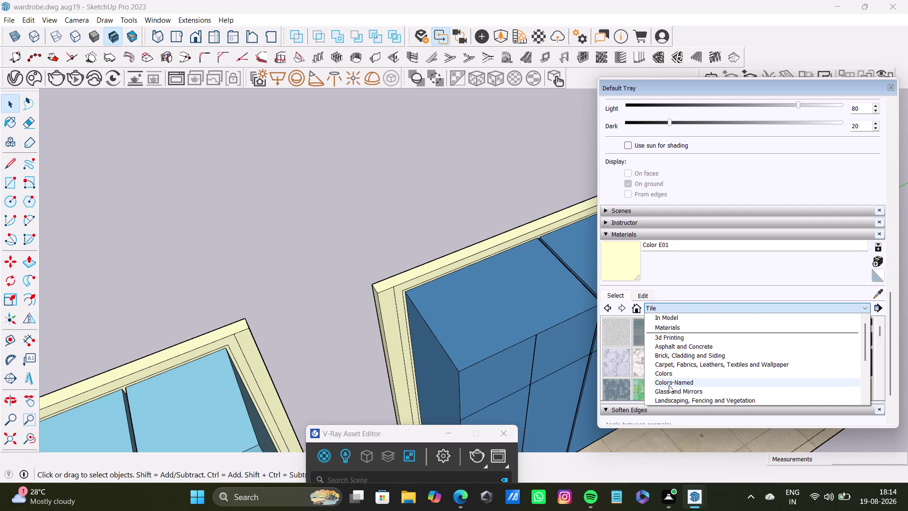
scroll(down, 3)
scroll(down, 3)
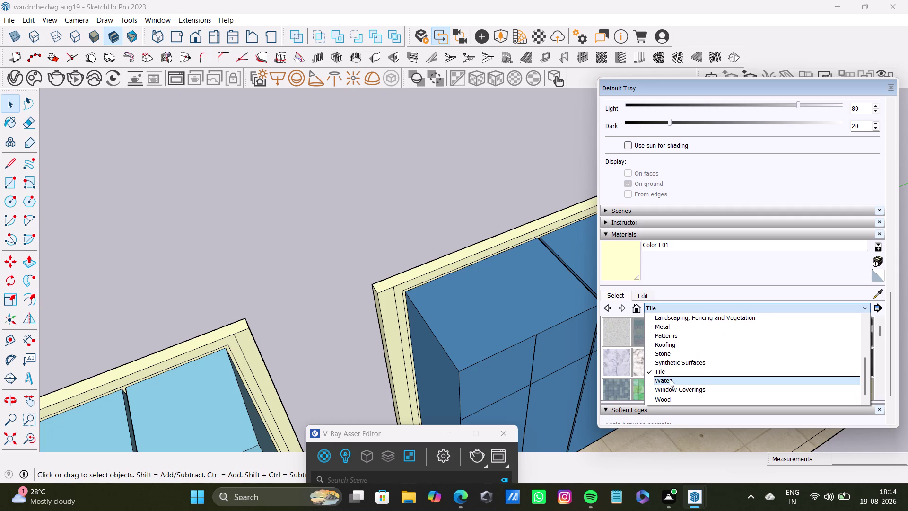
scroll(up, 3)
scroll(up, 3)
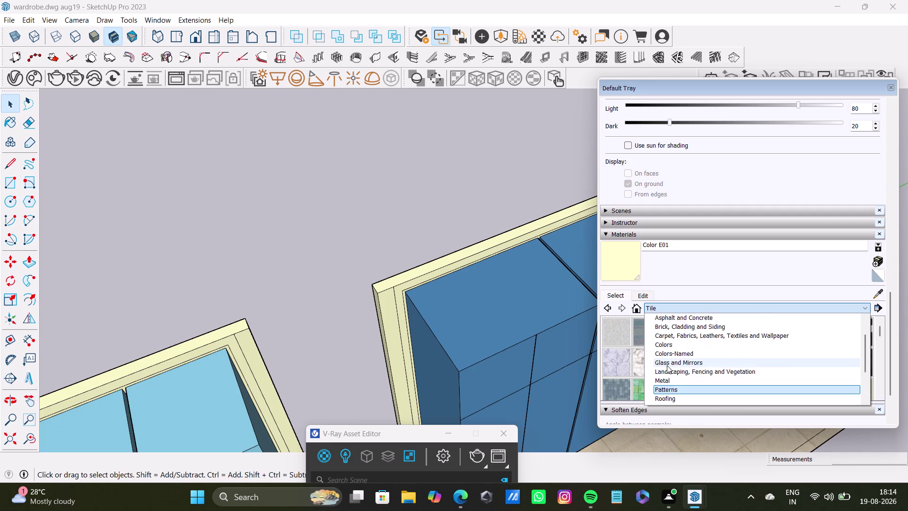
scroll(up, 3)
scroll(up, 3)
scroll(down, 3)
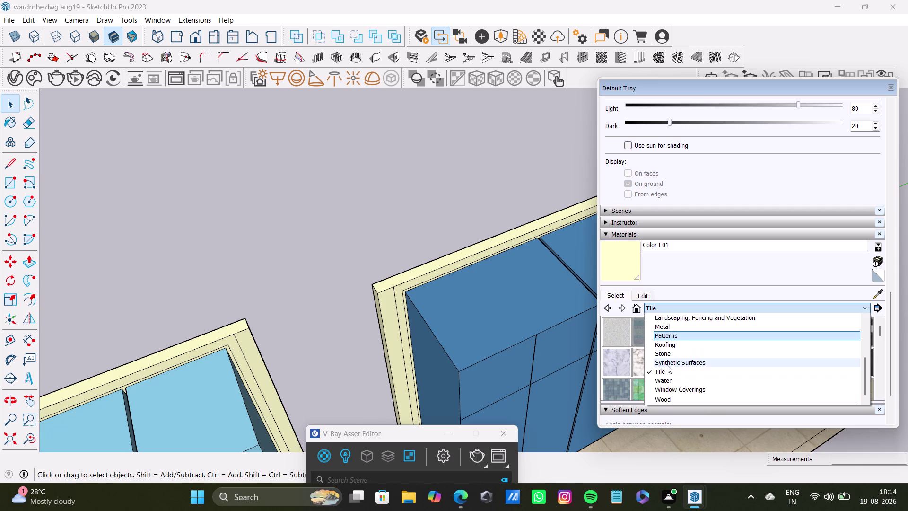
scroll(down, 3)
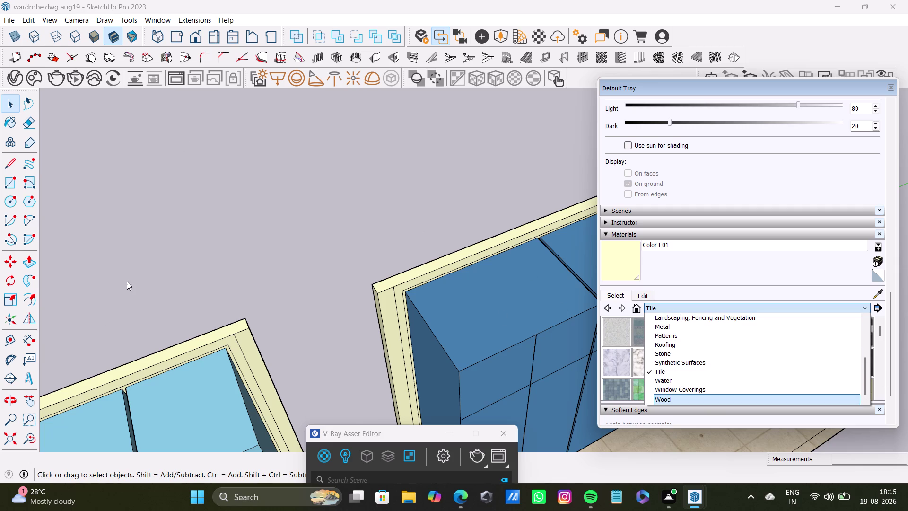
scroll(down, 3)
scroll(up, 3)
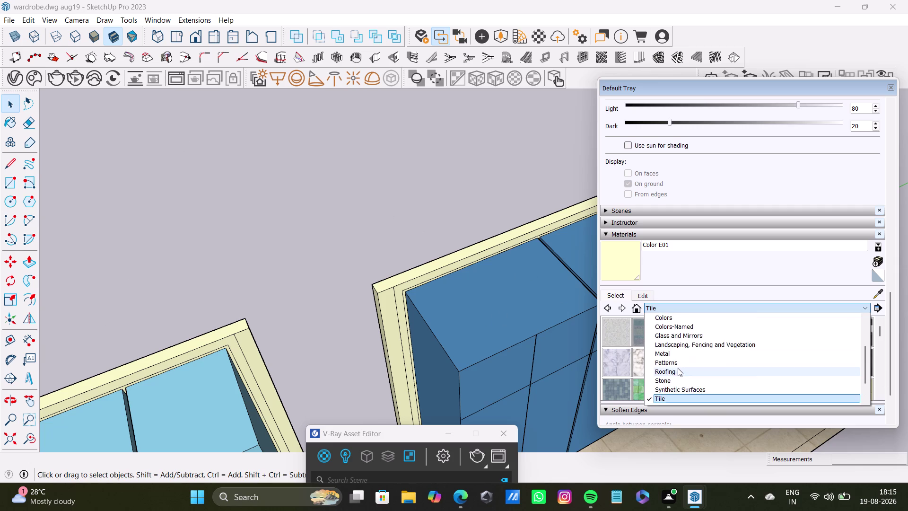
scroll(up, 3)
scroll(down, 3)
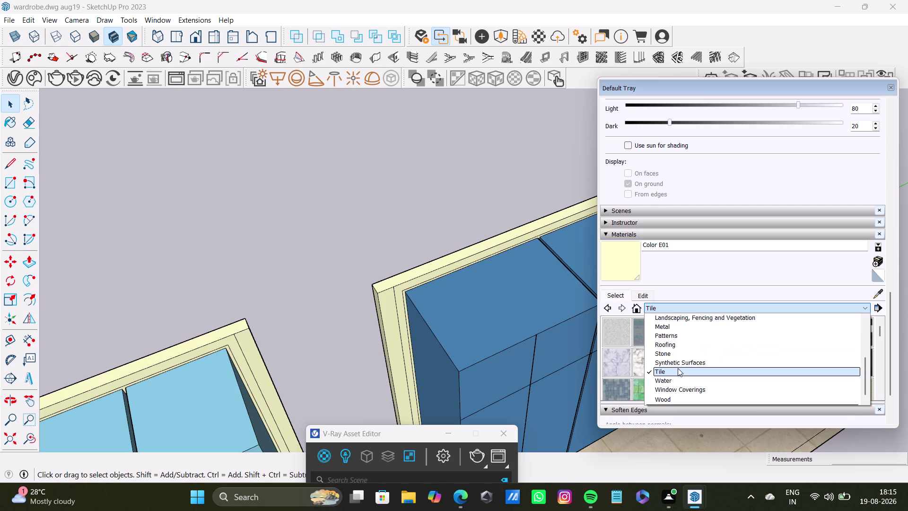
scroll(down, 3)
Turn the view to the second wardrobe's doors and move the V-Ray Asset Editor aside.
middle_drag(548, 364, 488, 346)
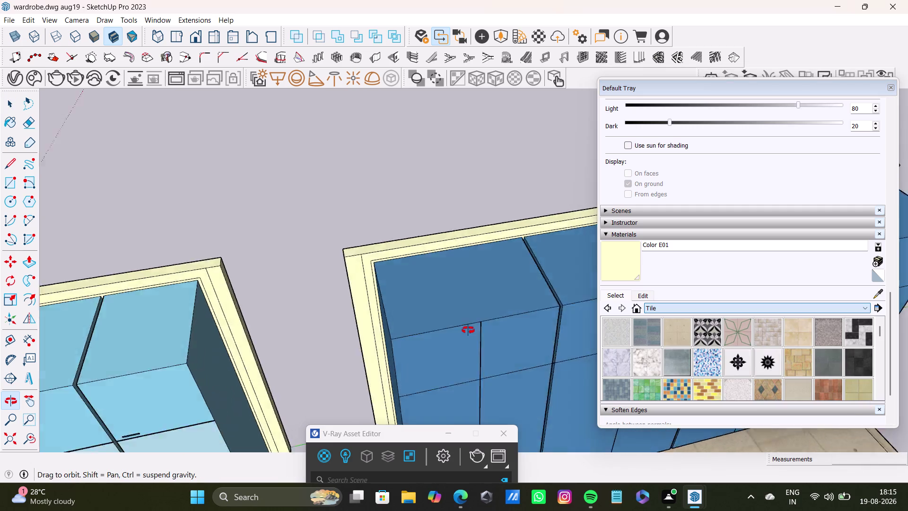
middle_drag(489, 346, 378, 261)
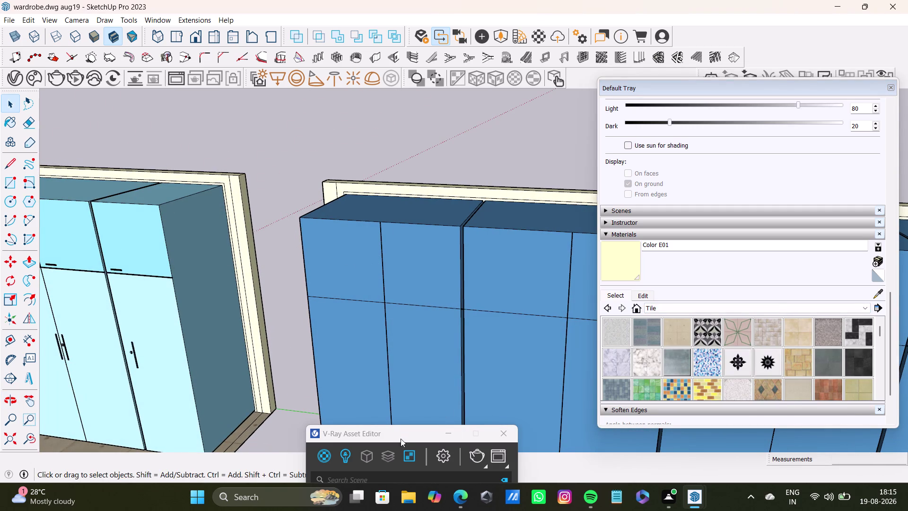
drag(401, 432, 196, 403)
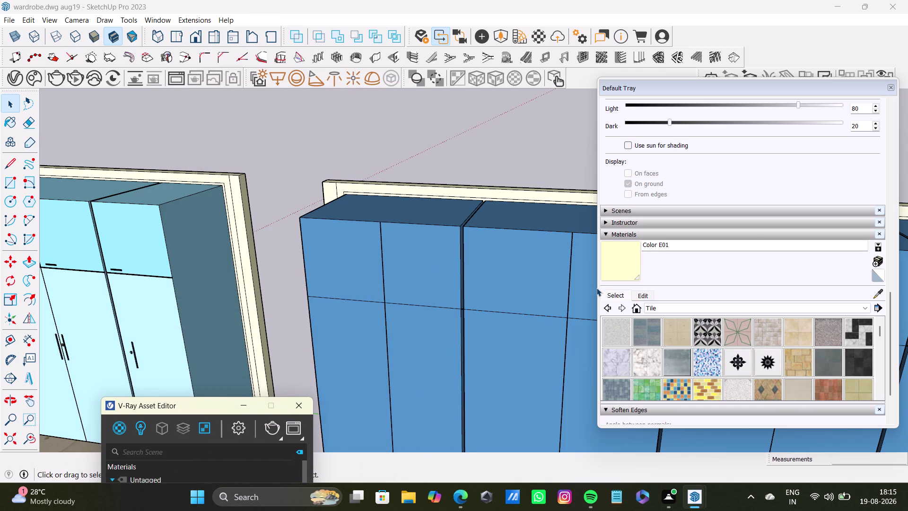
scroll(down, 3)
scroll(up, 3)
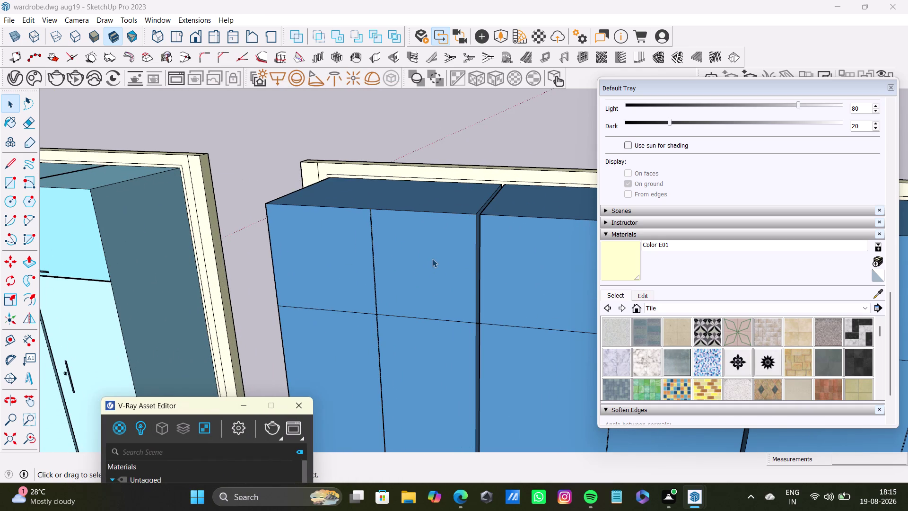
Select the top of the second wardrobe.
click(433, 259)
click(337, 250)
click(382, 199)
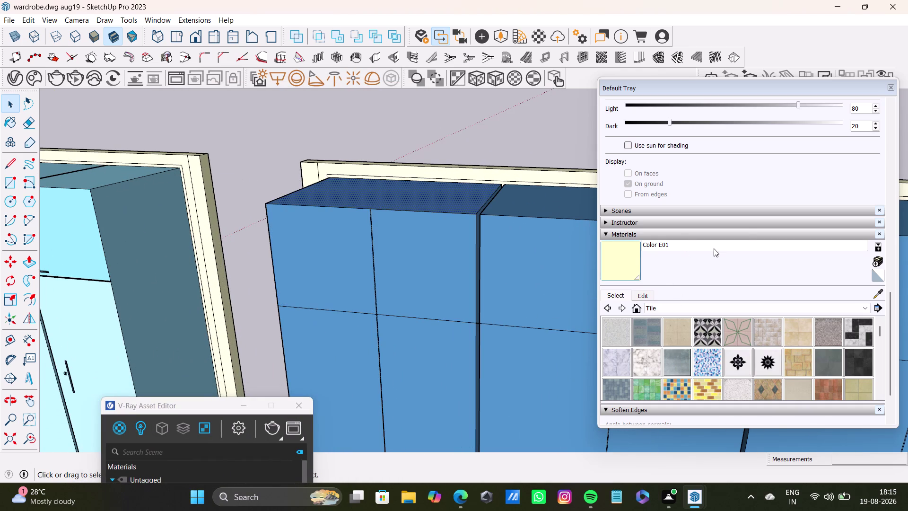
click(745, 308)
scroll(up, 3)
Choose the Colors collection and load pale peach Color C01 as the paint.
click(666, 347)
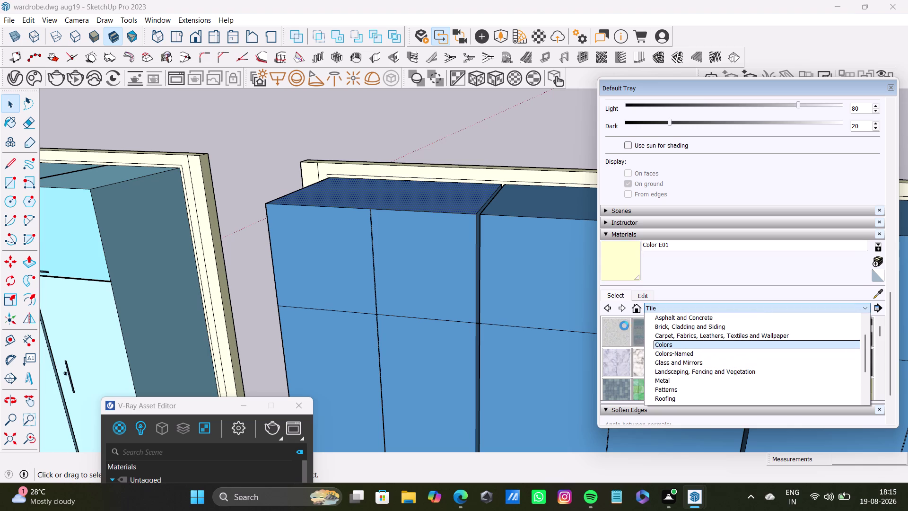
scroll(down, 3)
scroll(down, 3)
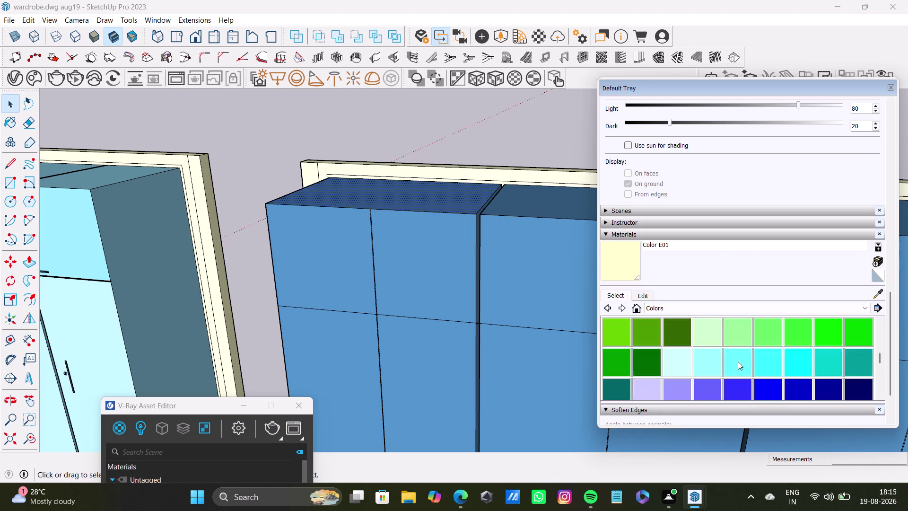
scroll(down, 3)
scroll(down, 3)
scroll(up, 3)
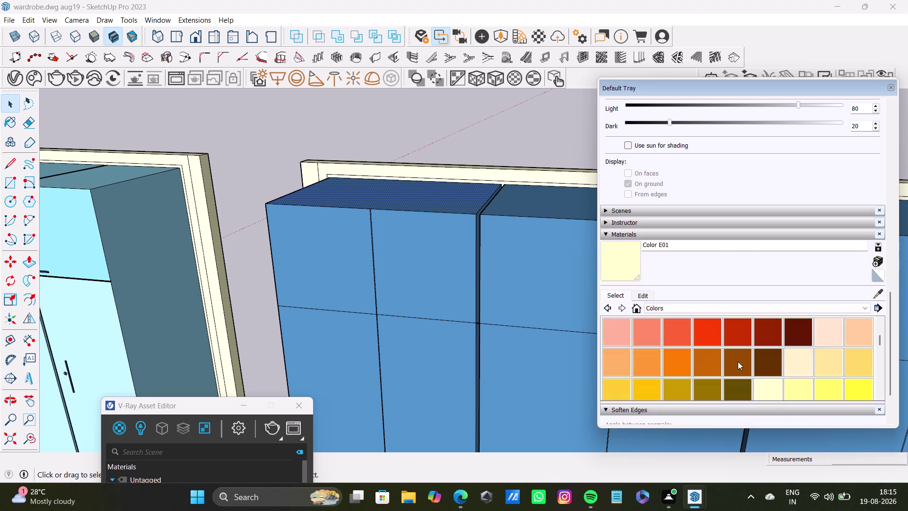
scroll(up, 3)
click(827, 360)
Paint the first of the second wardrobe's upper doors pale peach.
click(371, 248)
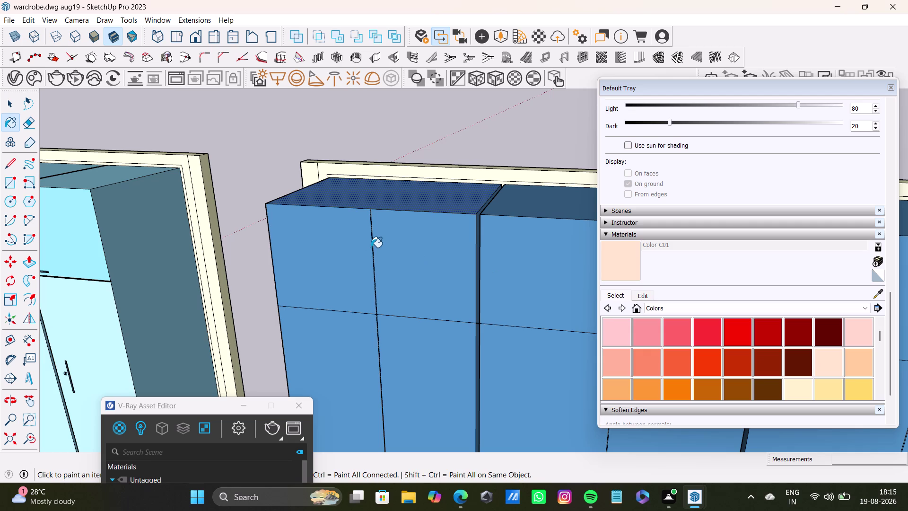
click(399, 239)
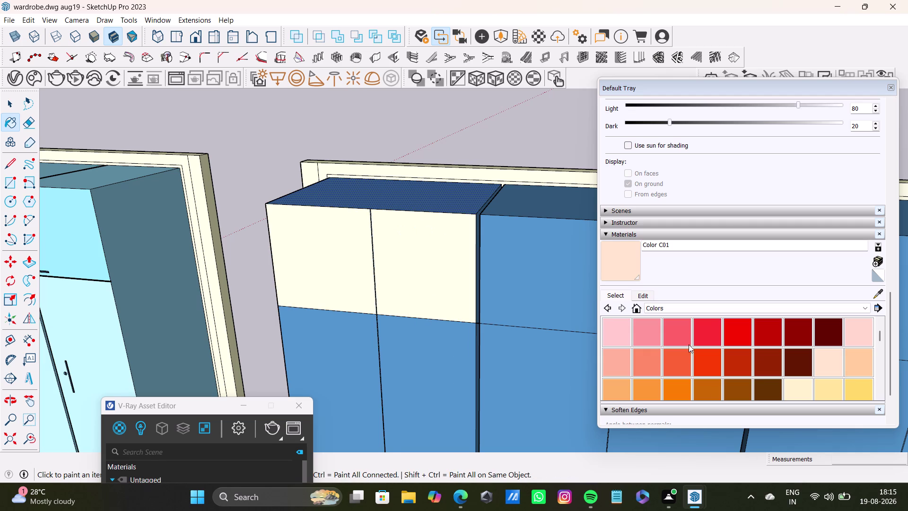
scroll(down, 3)
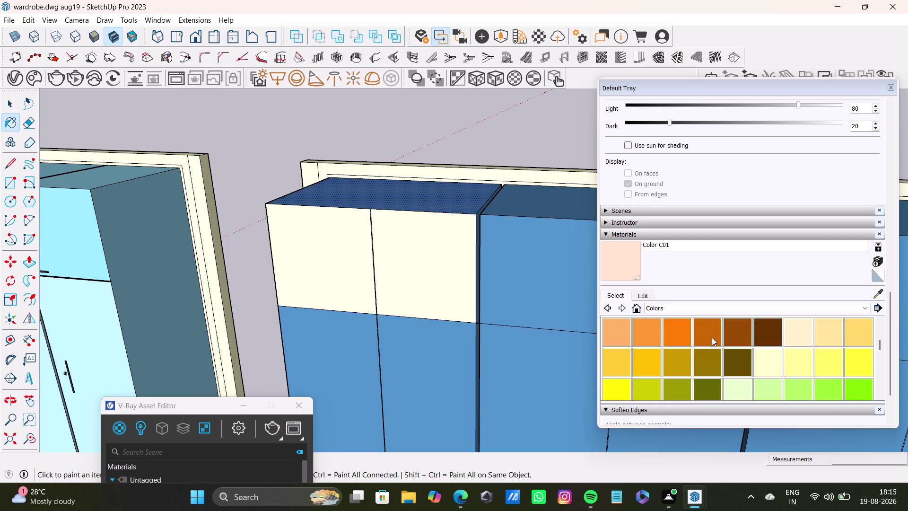
scroll(down, 3)
scroll(down, 3)
scroll(down, 3)
scroll(up, 3)
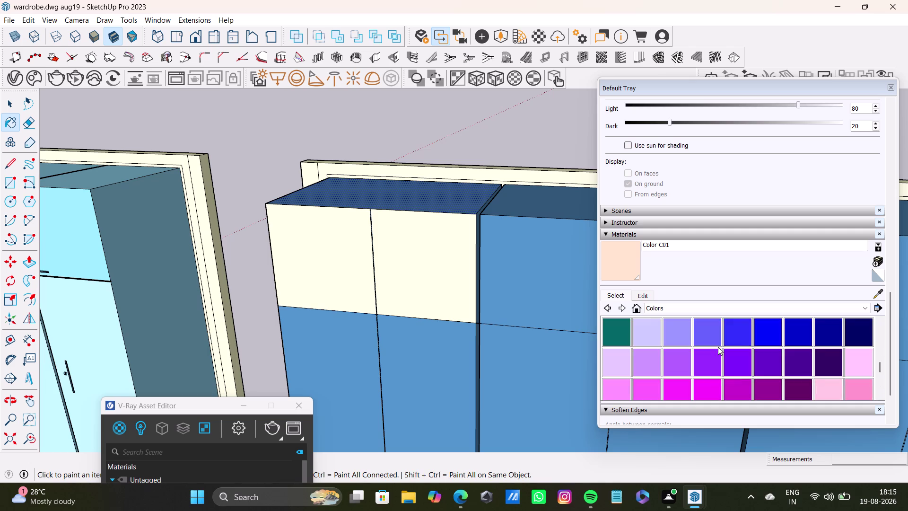
scroll(up, 3)
scroll(up, 3)
scroll(up, 3)
scroll(up, 3)
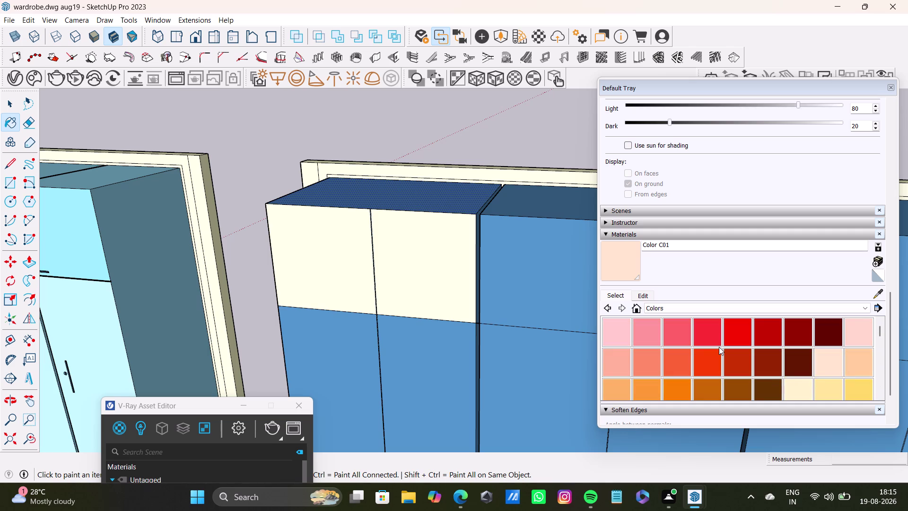
scroll(up, 3)
click(437, 200)
click(509, 210)
click(524, 253)
scroll(down, 3)
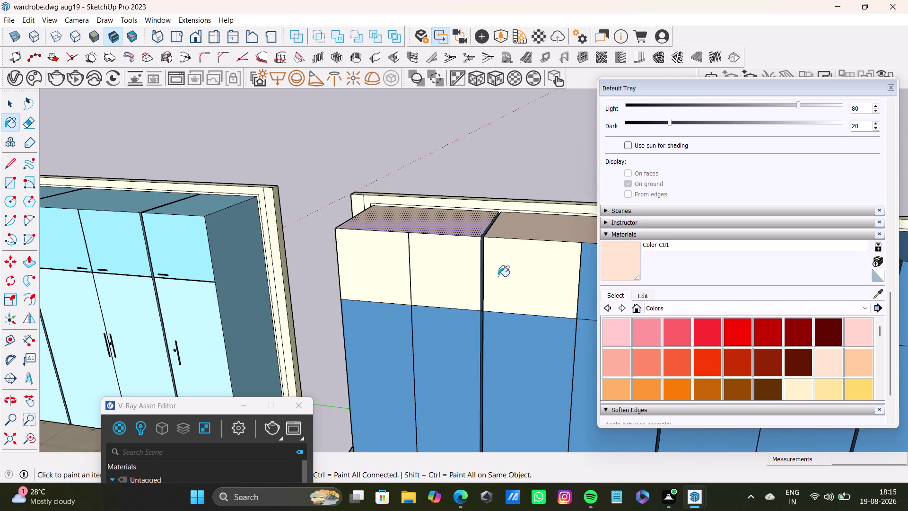
Paint six more upper doors pale peach from a side view.
middle_drag(506, 274, 417, 304)
click(556, 312)
scroll(down, 3)
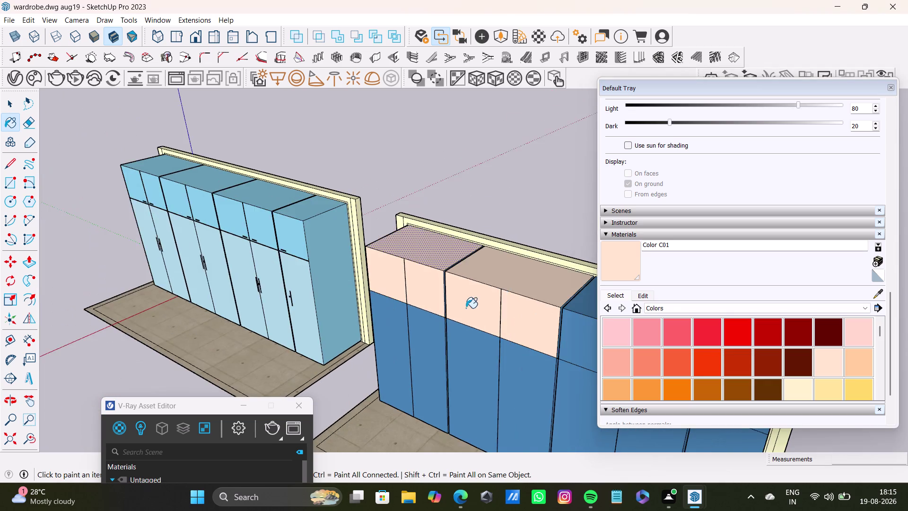
middle_drag(466, 308, 343, 286)
click(442, 288)
click(401, 309)
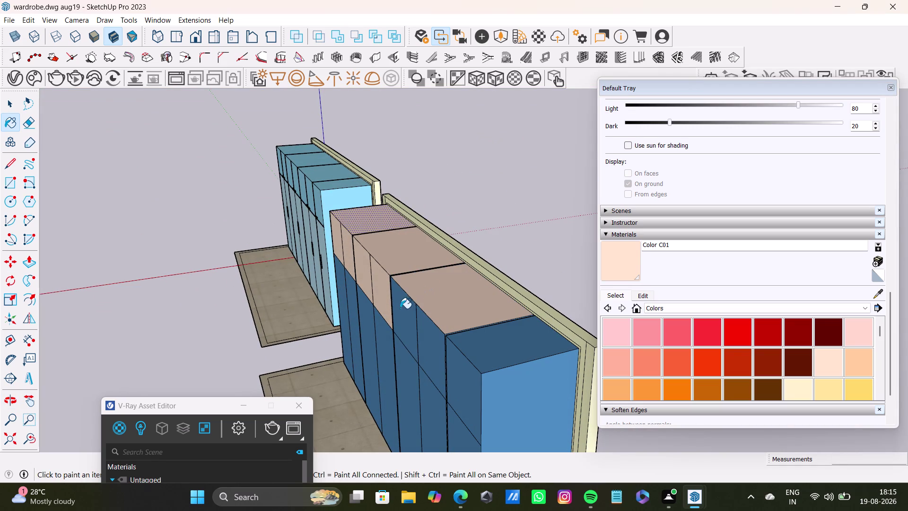
click(423, 332)
click(474, 335)
click(464, 387)
middle_drag(466, 384, 598, 367)
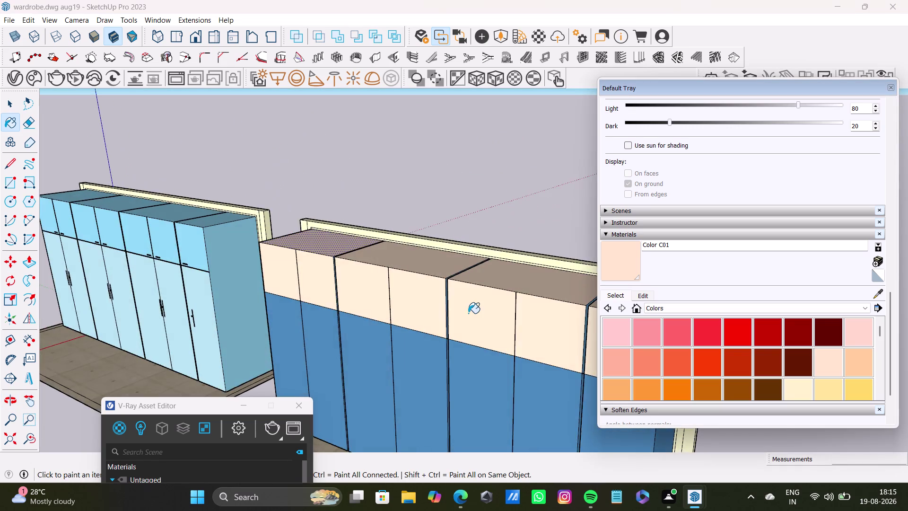
Paint two remaining upper doors pale peach, including one near the top.
scroll(up, 3)
click(438, 255)
scroll(down, 3)
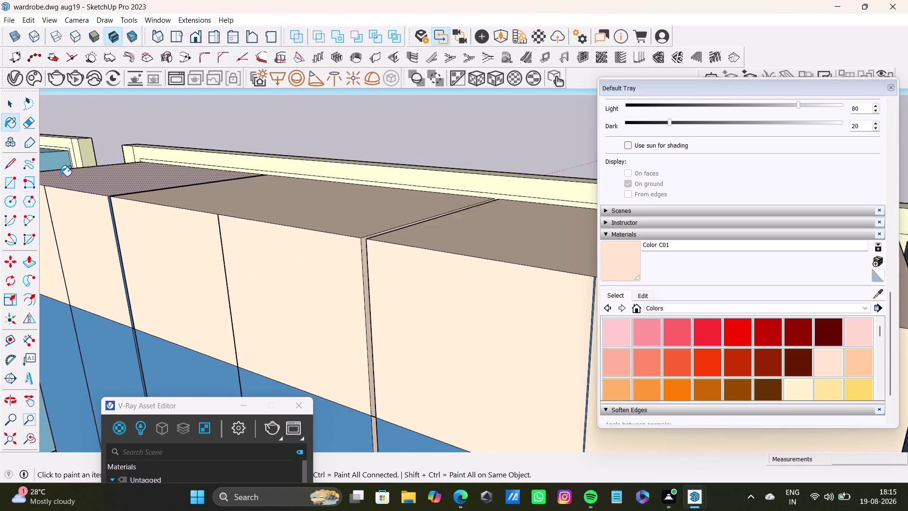
scroll(down, 3)
middle_drag(99, 206, 204, 211)
scroll(up, 3)
click(70, 247)
scroll(down, 3)
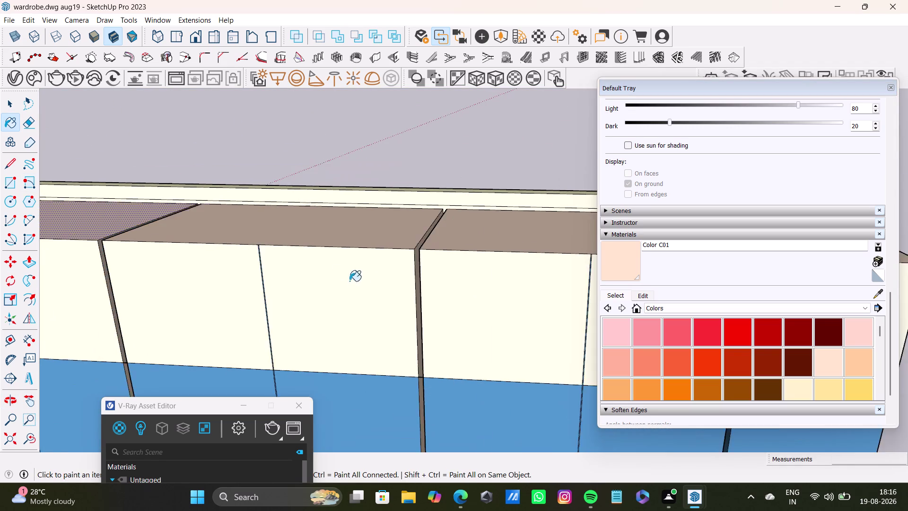
scroll(down, 3)
Paint the last three upper doors pale peach and view both wardrobes side by side.
middle_drag(466, 310, 371, 323)
scroll(up, 3)
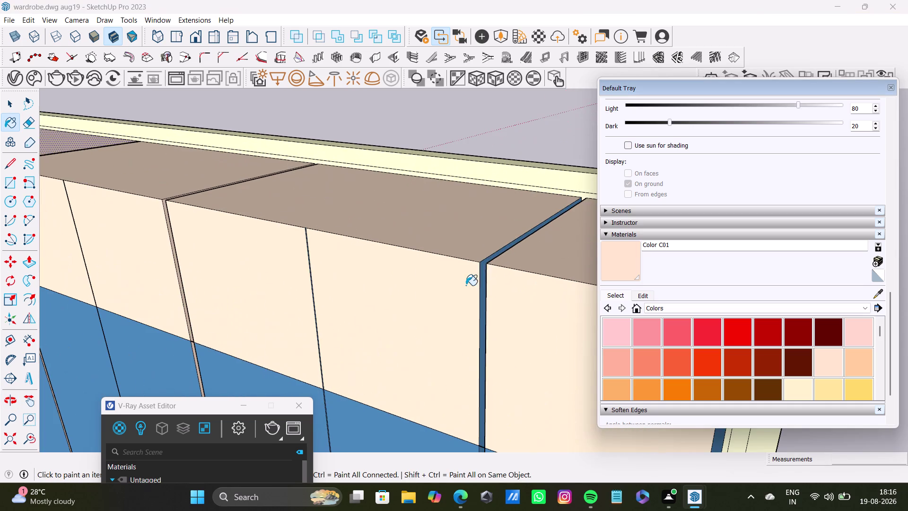
click(484, 275)
scroll(down, 3)
middle_drag(513, 304, 442, 310)
click(474, 333)
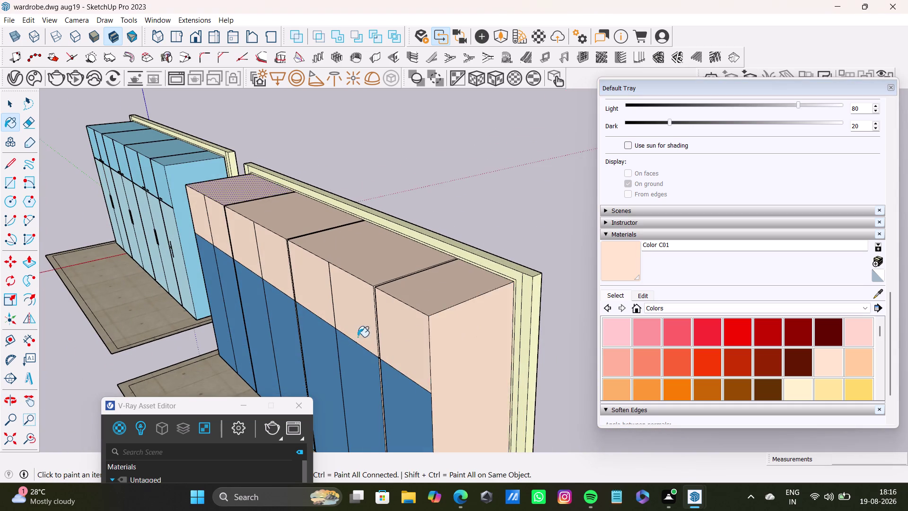
scroll(down, 3)
middle_drag(311, 318, 598, 282)
click(497, 242)
scroll(down, 3)
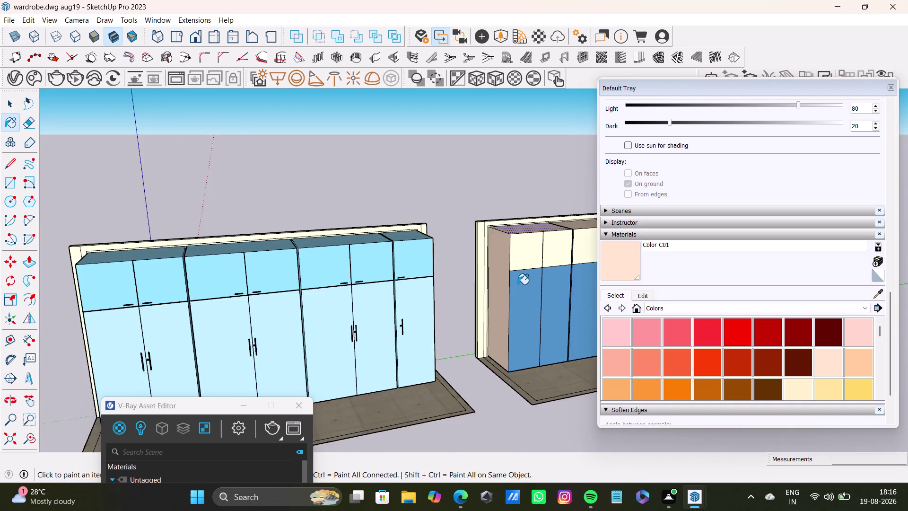
scroll(down, 3)
middle_drag(527, 282, 565, 336)
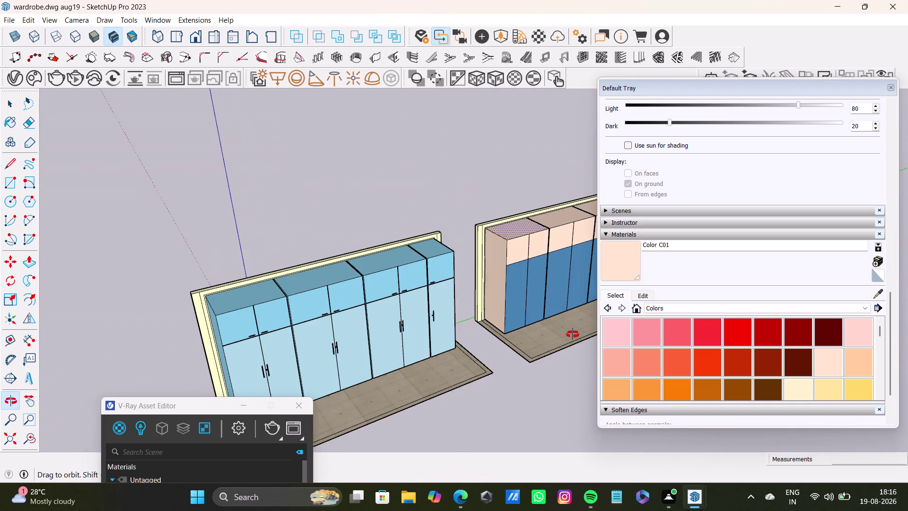
Find and pick the pale cyan Color H01 swatch in the Materials tray's Colors collection.
middle_drag(566, 336, 575, 334)
scroll(up, 3)
scroll(down, 3)
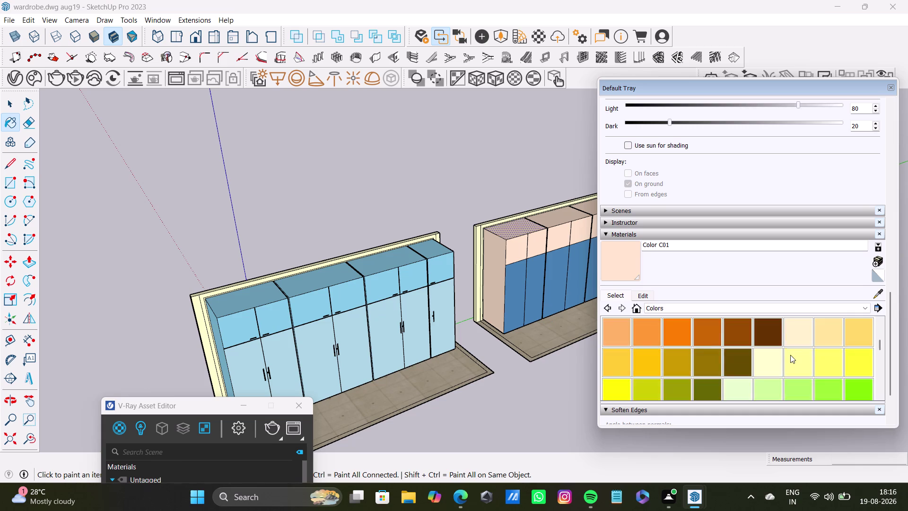
scroll(down, 3)
scroll(down, 3)
scroll(down, 3)
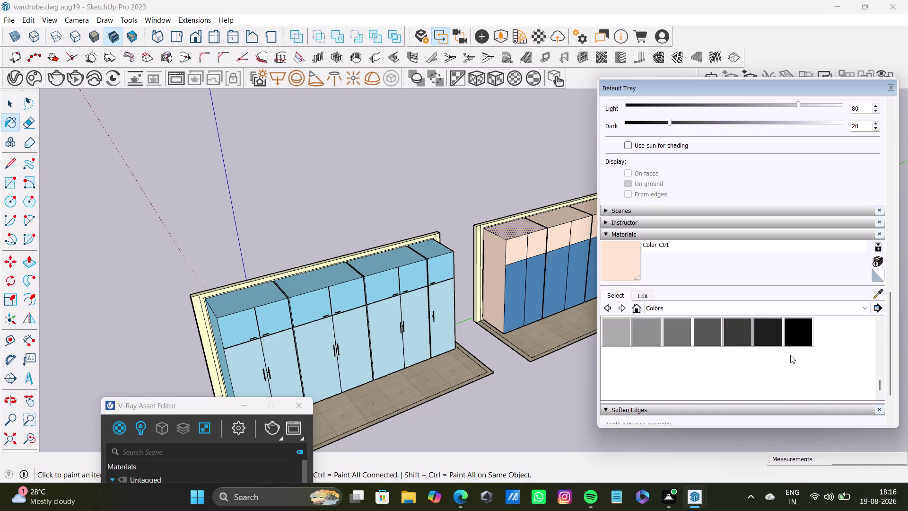
scroll(up, 3)
scroll(down, 3)
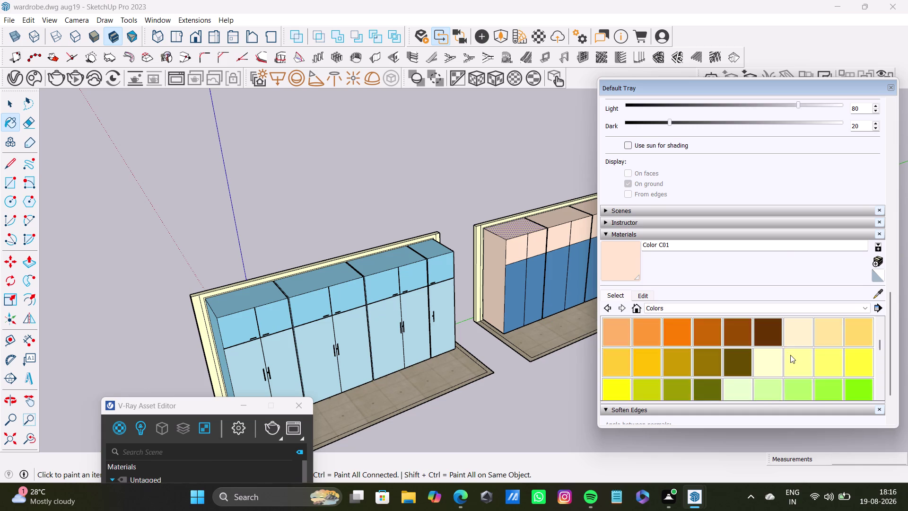
scroll(down, 3)
scroll(down, 3)
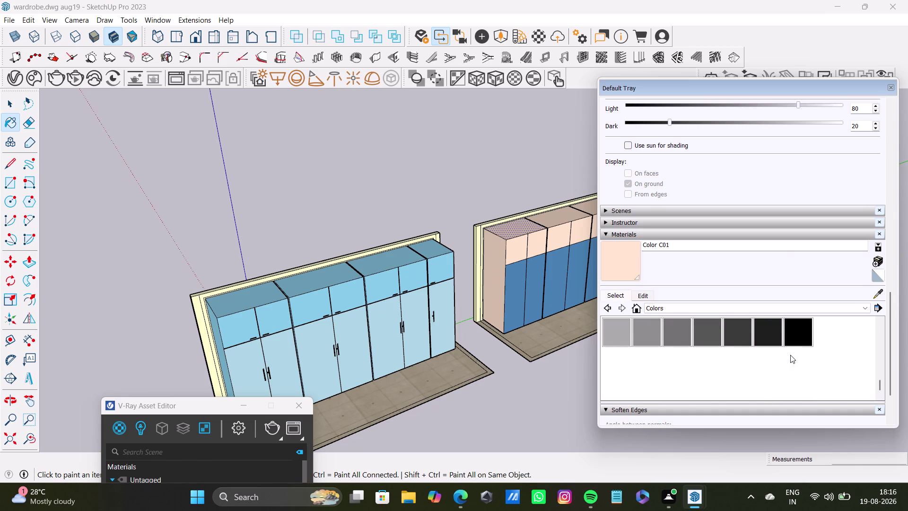
scroll(up, 3)
scroll(up, 3)
scroll(down, 3)
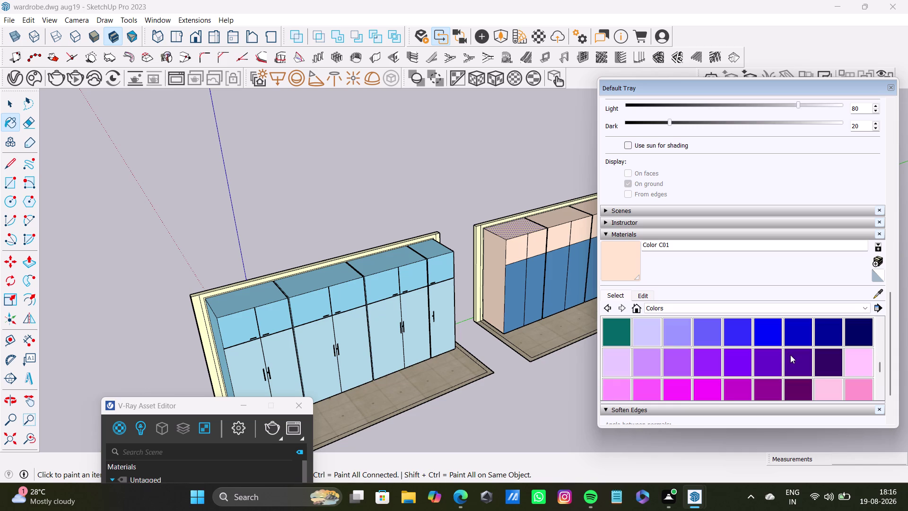
scroll(down, 3)
scroll(down, 3)
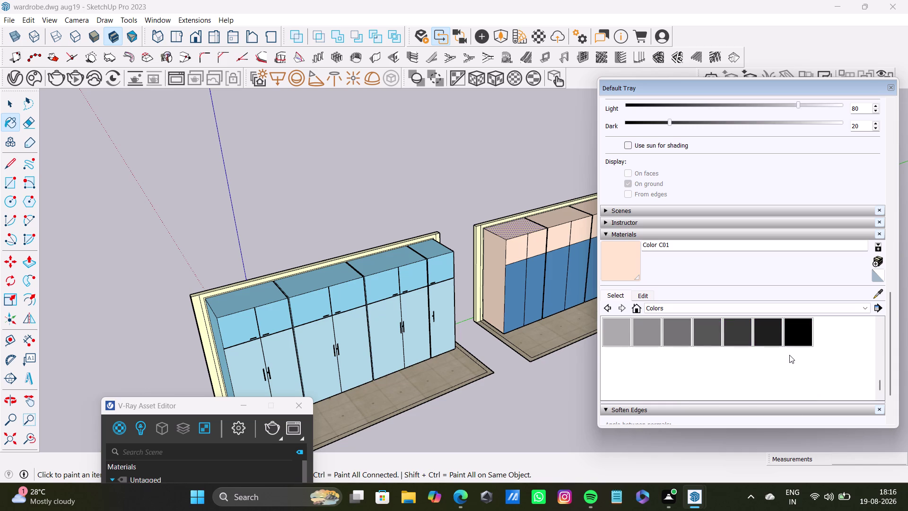
scroll(up, 3)
scroll(up, 3)
scroll(up, 3)
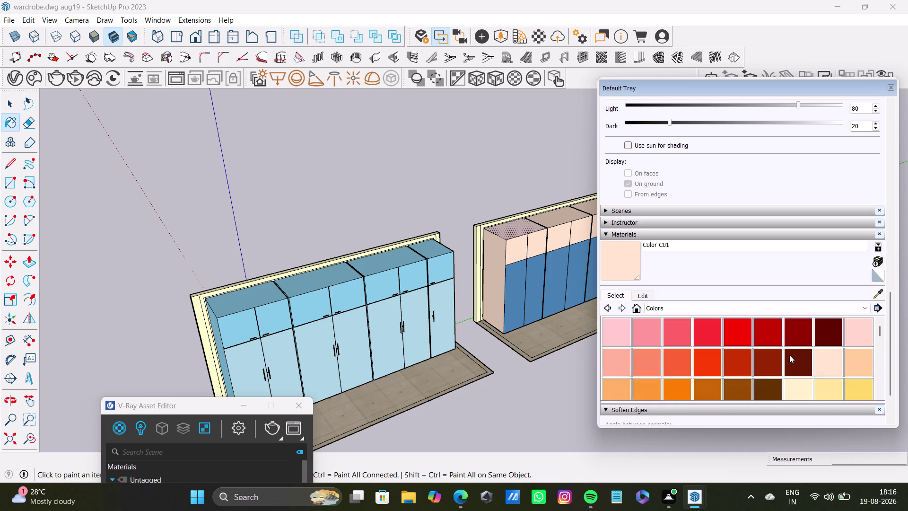
scroll(down, 3)
scroll(up, 3)
scroll(up, 3)
scroll(down, 3)
scroll(down, 3)
scroll(up, 3)
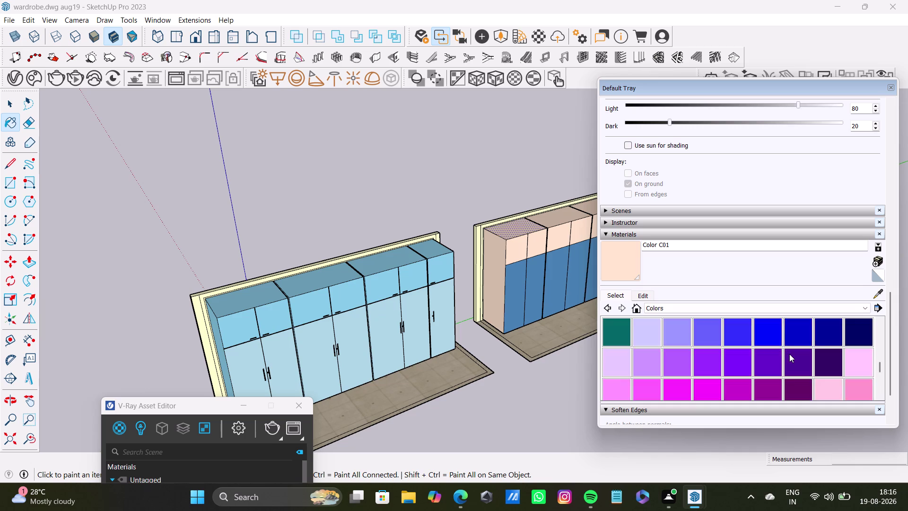
scroll(up, 3)
click(680, 332)
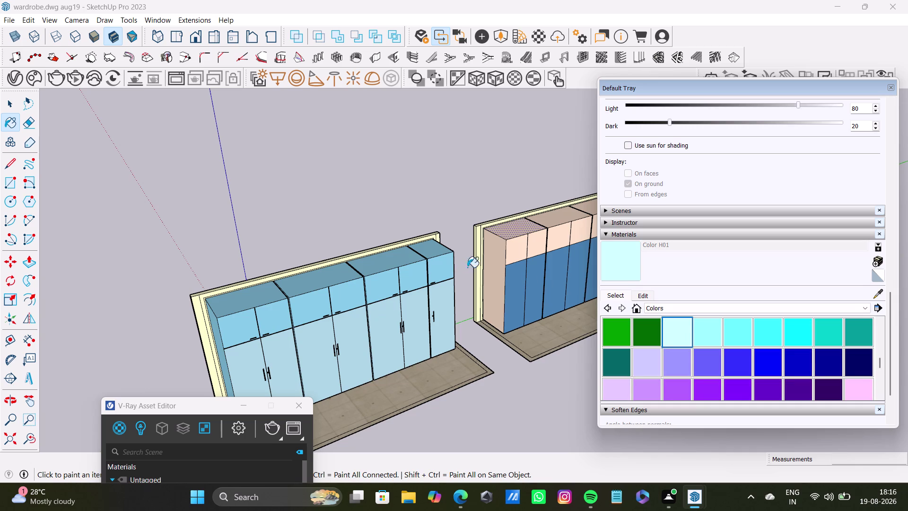
Paint four of the second wardrobe's lower doors with pale cyan Color H01.
click(511, 283)
click(529, 276)
click(552, 271)
click(569, 266)
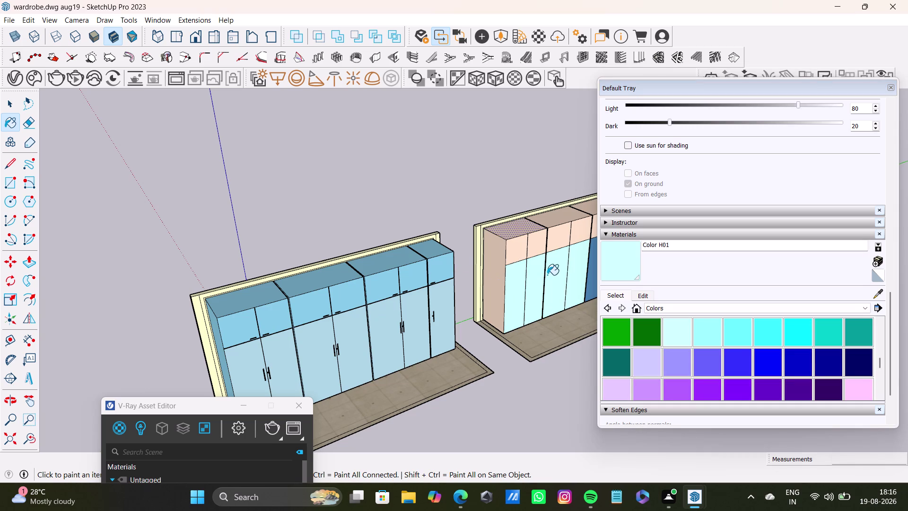
middle_drag(542, 276, 572, 218)
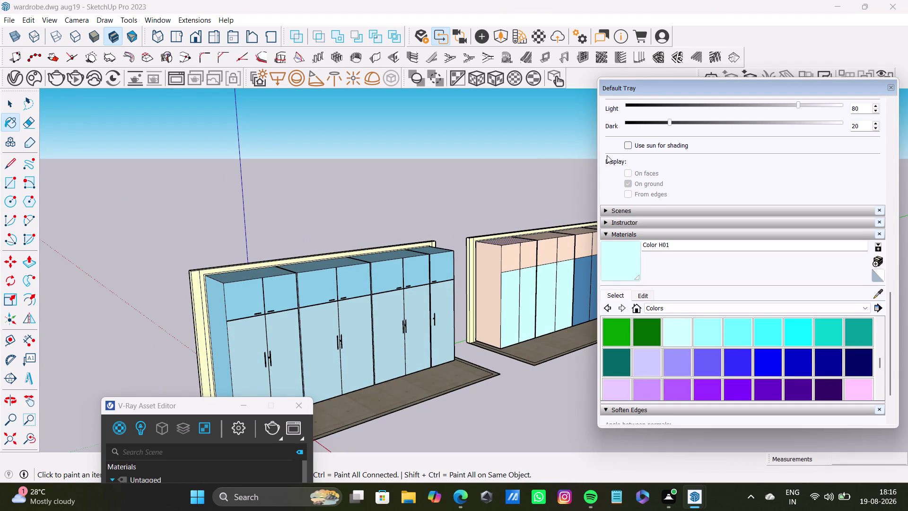
Move the Materials tray aside and paint the remaining three lower doors pale cyan.
drag(652, 89, 670, 321)
scroll(up, 3)
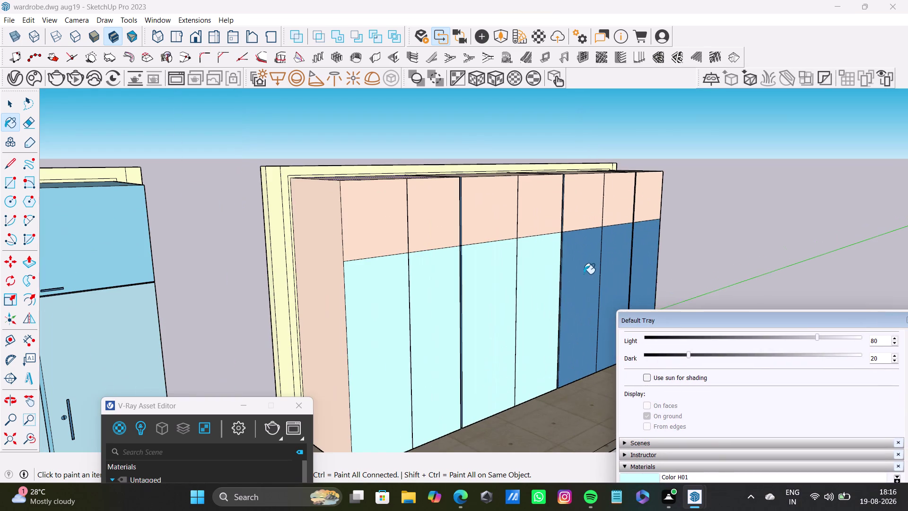
click(584, 274)
click(610, 257)
click(639, 240)
scroll(down, 3)
scroll(up, 3)
Paint two narrow lower door edges pale cyan.
middle_drag(554, 303, 472, 379)
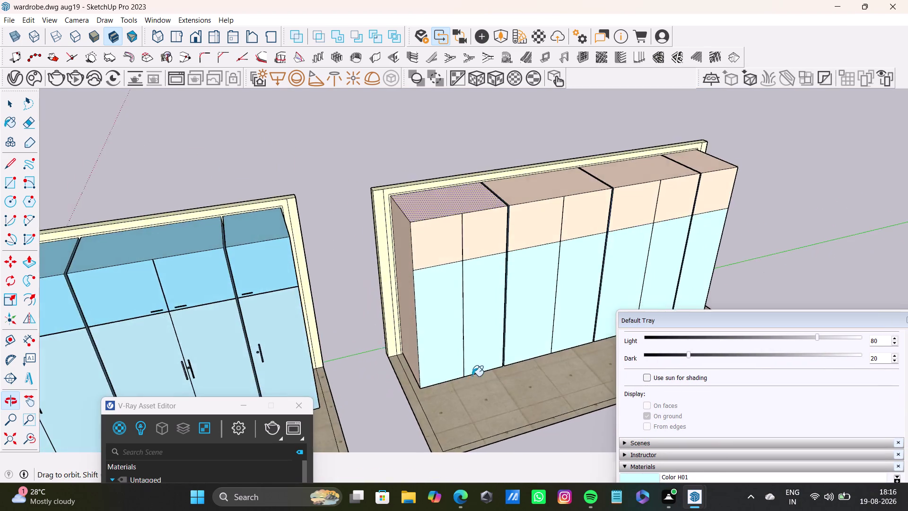
scroll(up, 3)
click(518, 222)
scroll(down, 3)
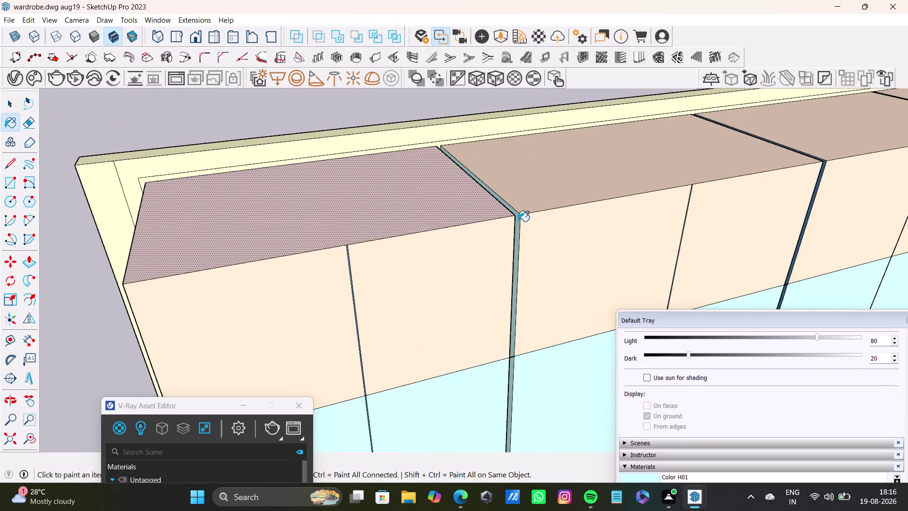
scroll(down, 3)
scroll(up, 3)
click(705, 183)
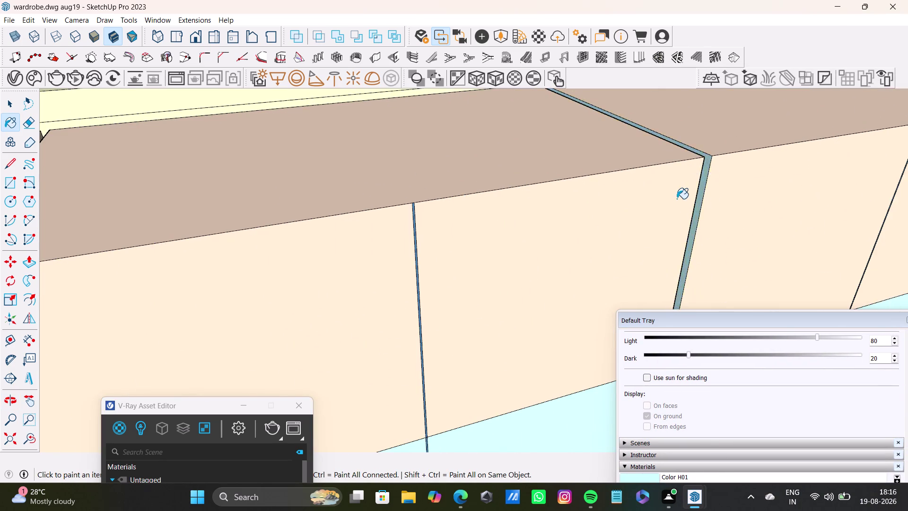
scroll(down, 3)
Orbit around the door tops and paint a third narrow door edge pale cyan.
middle_drag(704, 202, 507, 243)
middle_drag(558, 250, 772, 259)
middle_drag(759, 177, 749, 176)
middle_drag(749, 176, 463, 255)
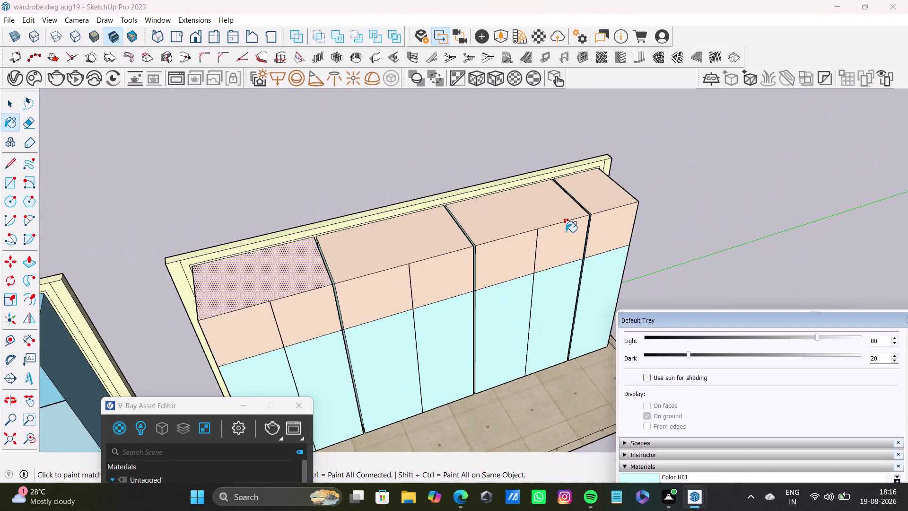
scroll(up, 3)
click(610, 190)
scroll(down, 3)
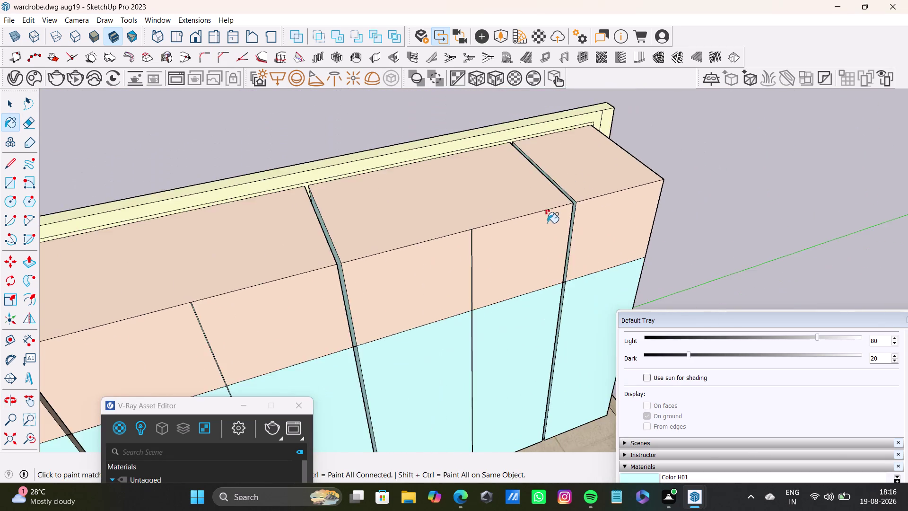
scroll(down, 3)
Orbit out to view both wardrobes and return to the Select tool.
middle_drag(493, 266, 244, 271)
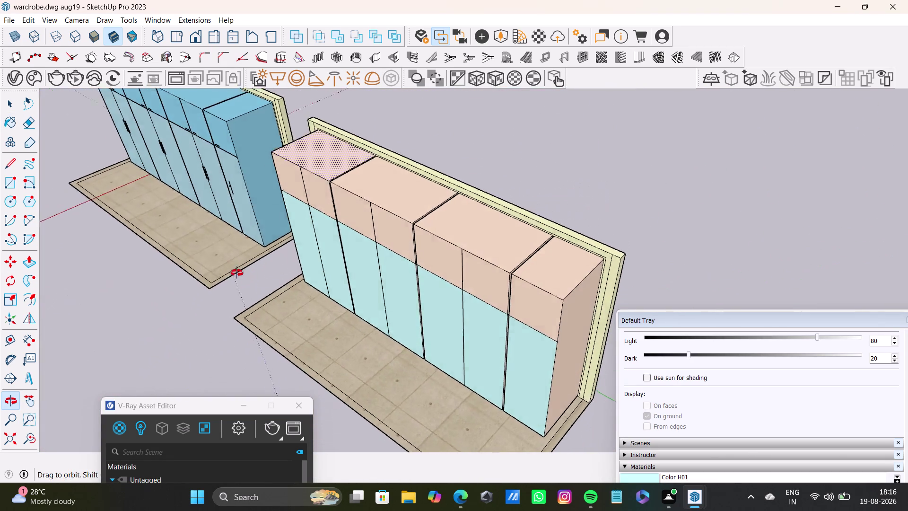
middle_drag(244, 270, 460, 246)
scroll(down, 3)
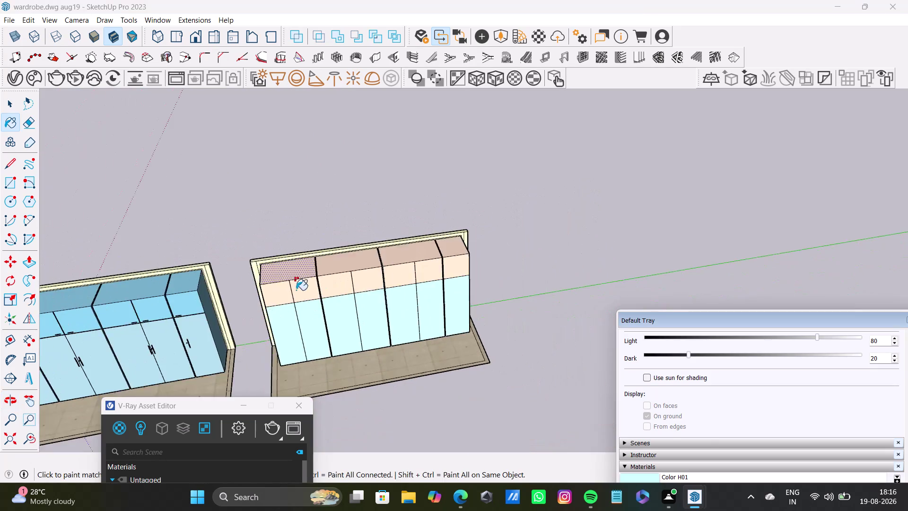
middle_drag(296, 290, 450, 261)
scroll(down, 3)
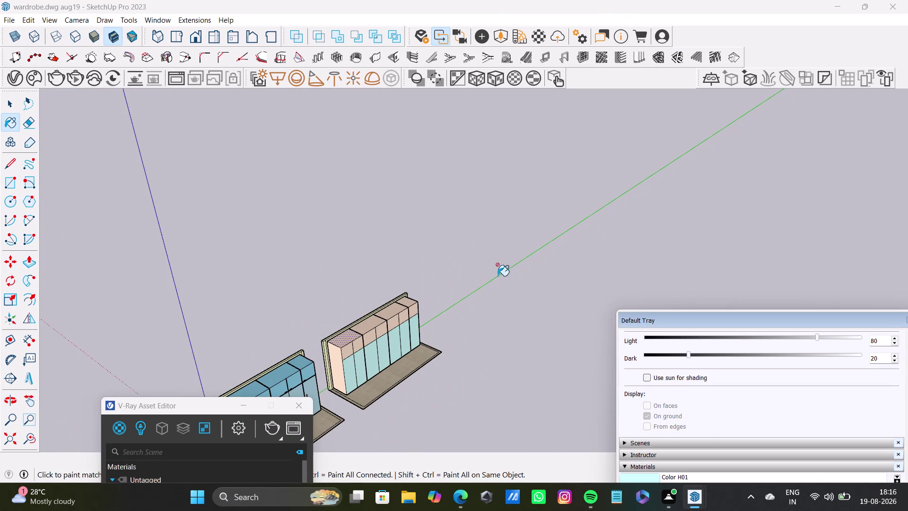
key(space)
click(459, 293)
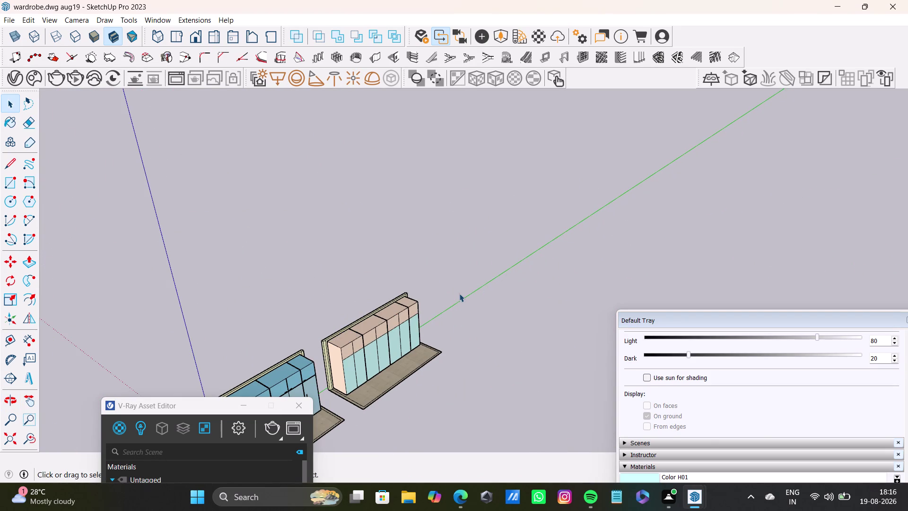
click(493, 332)
middle_drag(461, 351, 333, 357)
scroll(up, 3)
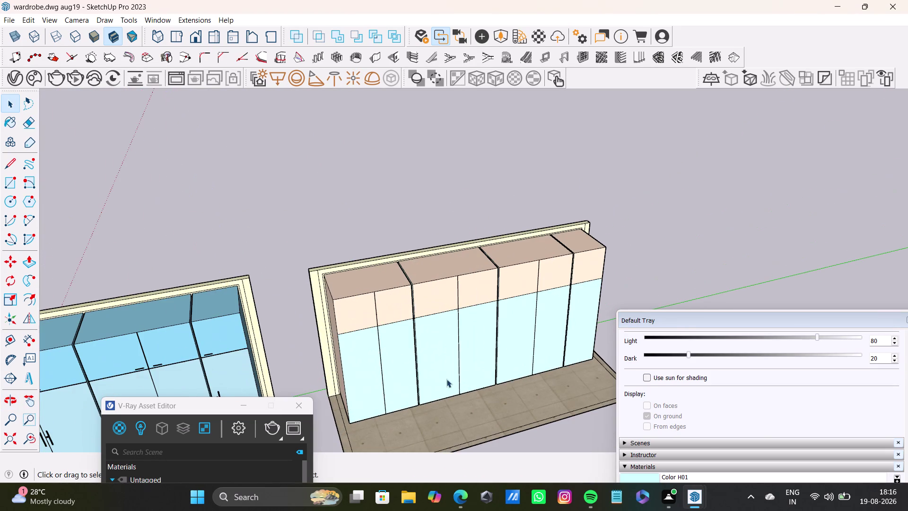
drag(689, 319, 696, 129)
scroll(down, 3)
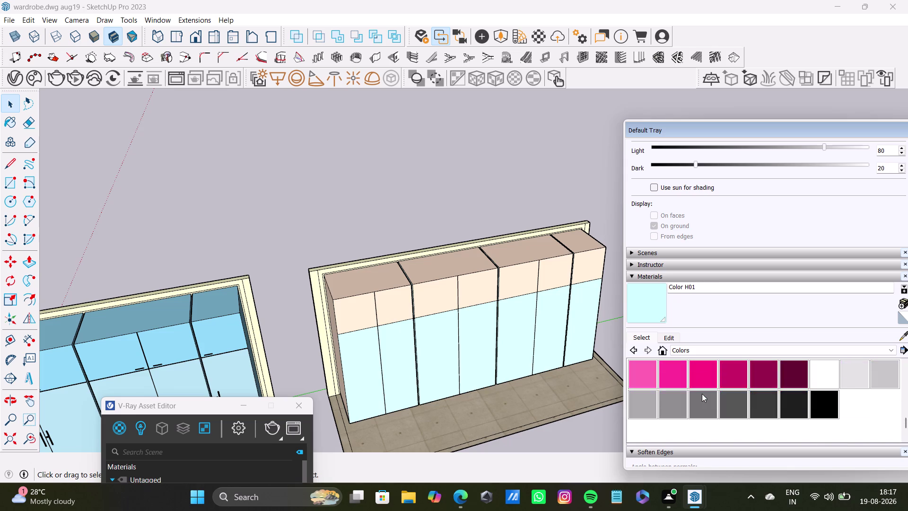
scroll(up, 3)
scroll(up, 3)
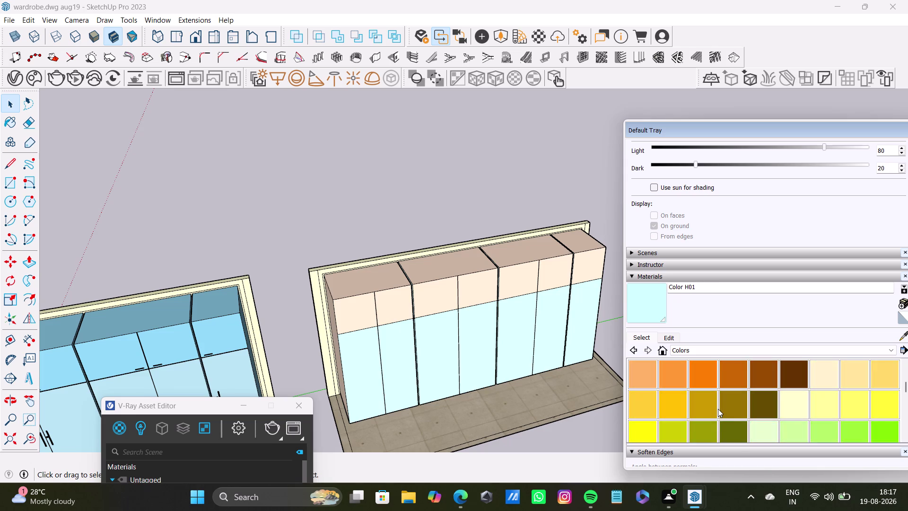
scroll(down, 3)
scroll(up, 3)
scroll(down, 3)
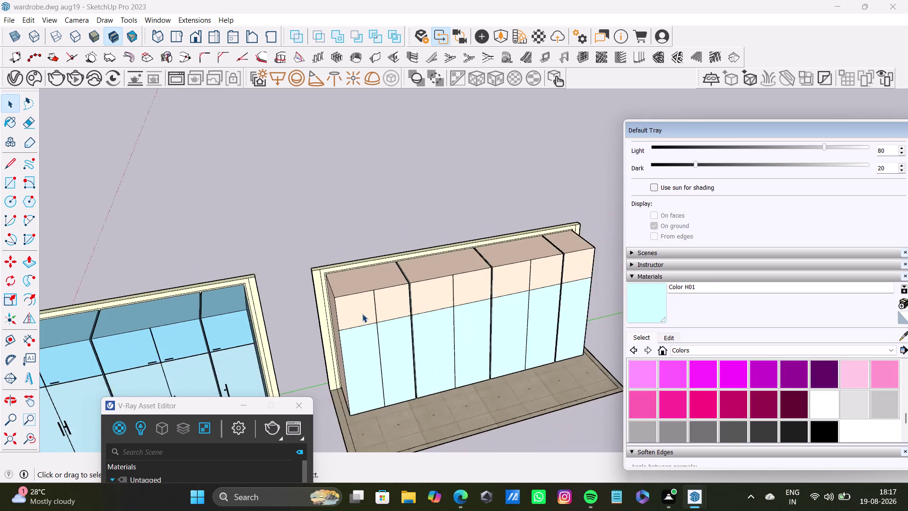
scroll(down, 3)
scroll(down, 3)
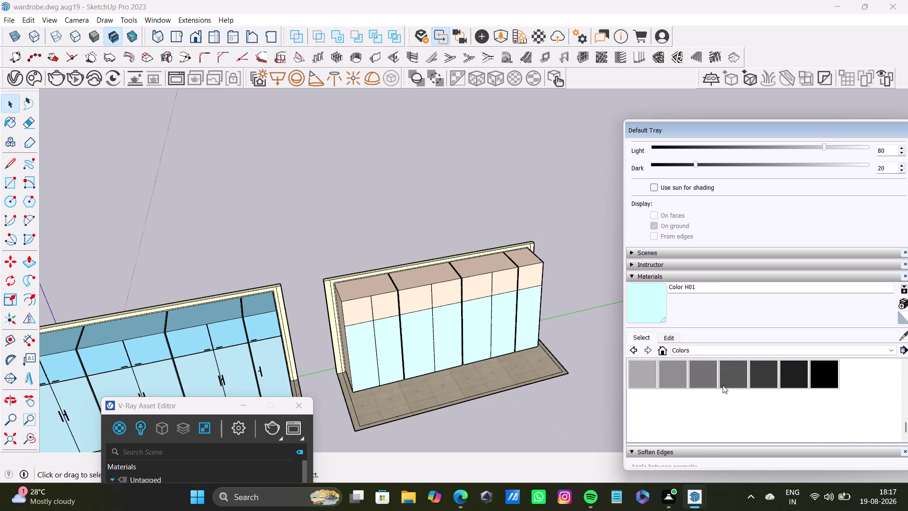
scroll(up, 3)
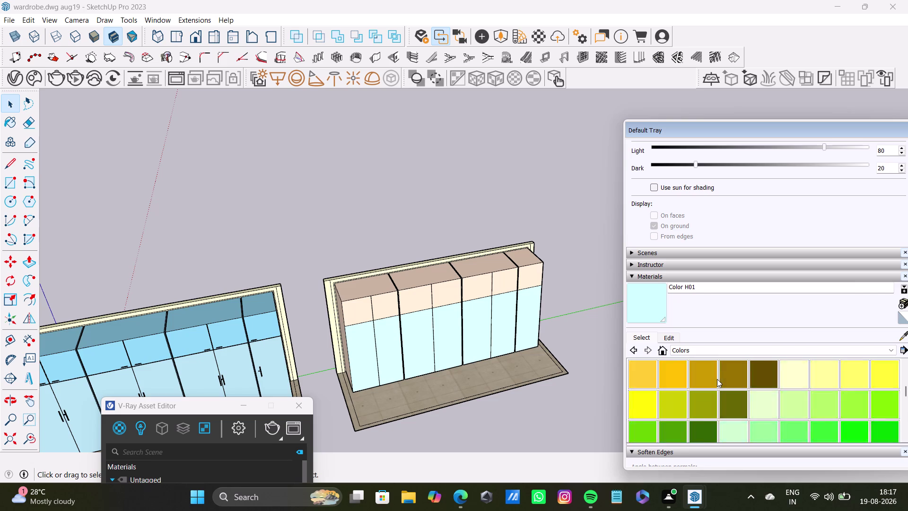
scroll(up, 3)
scroll(down, 3)
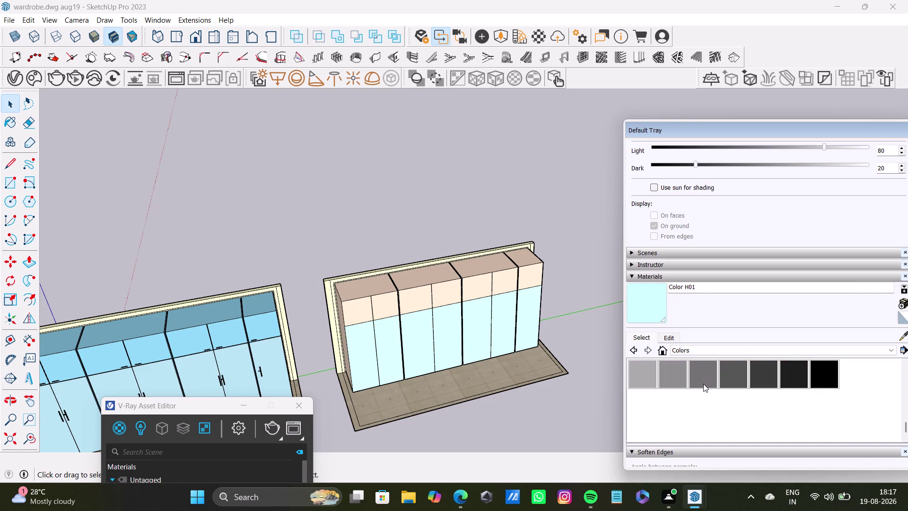
scroll(up, 3)
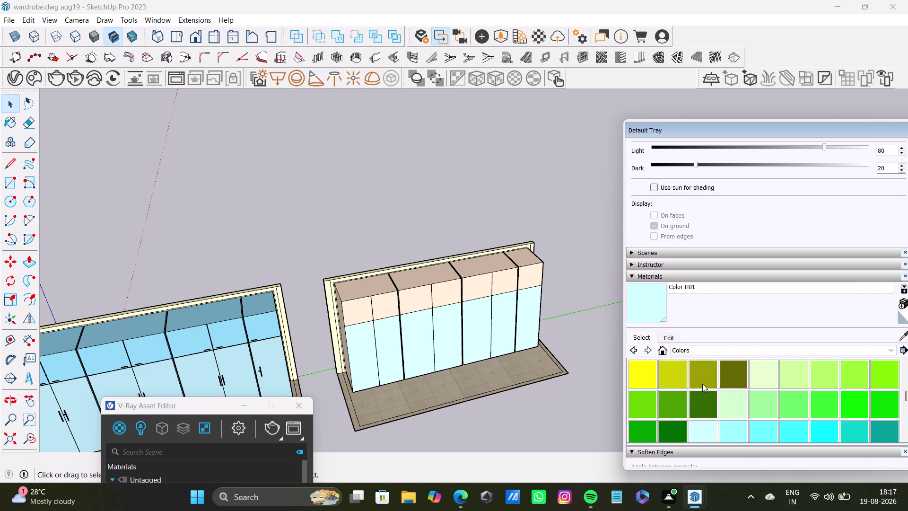
scroll(up, 3)
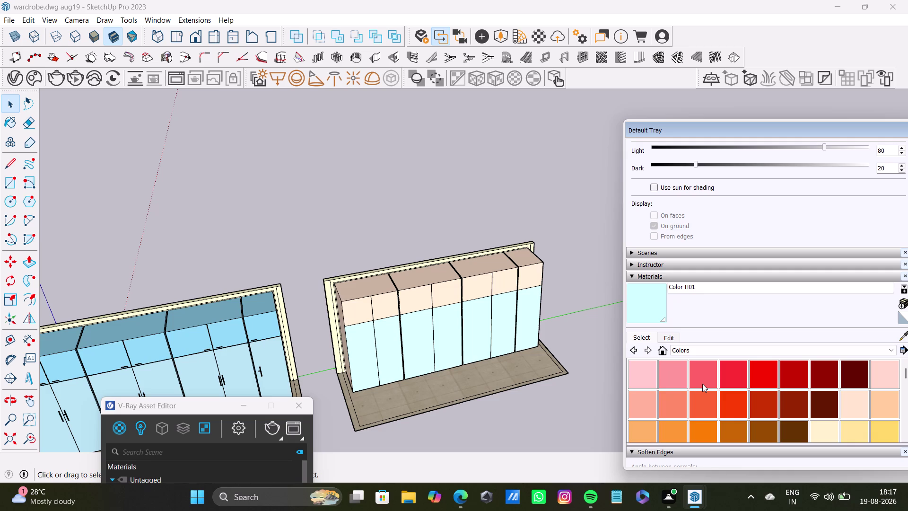
scroll(up, 3)
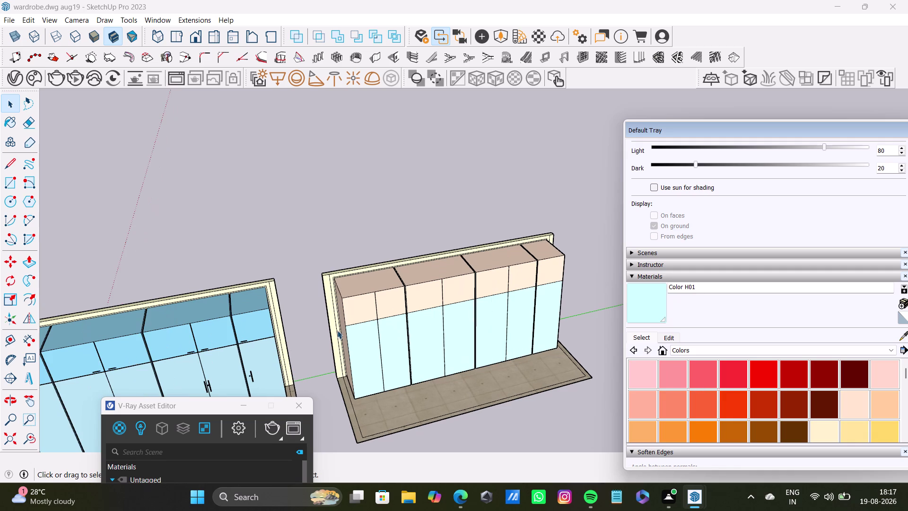
middle_drag(402, 338, 354, 332)
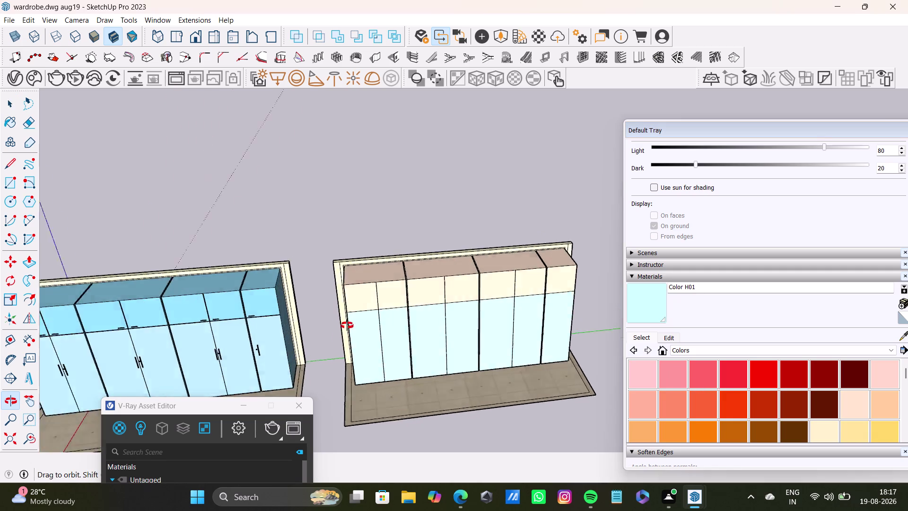
Zoom in on the first wardrobe and select its upper door handle.
middle_drag(353, 332, 275, 308)
scroll(up, 3)
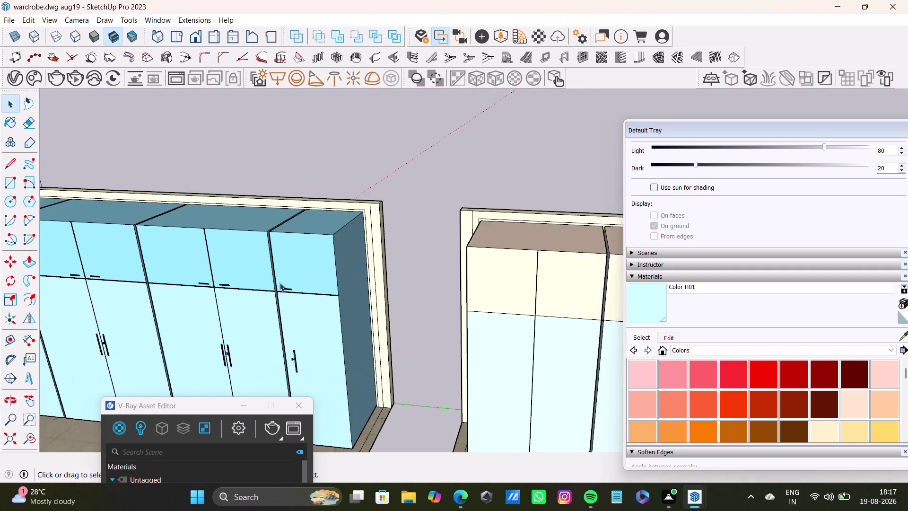
scroll(up, 3)
scroll(up, 3)
drag(277, 286, 309, 309)
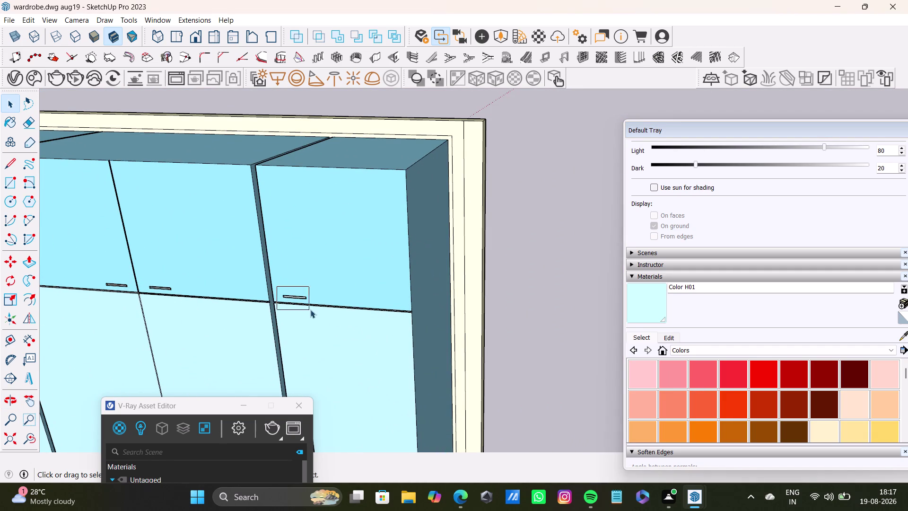
drag(309, 309, 323, 313)
Move the handle onto the second wardrobe's front, then undo the last action.
key(m)
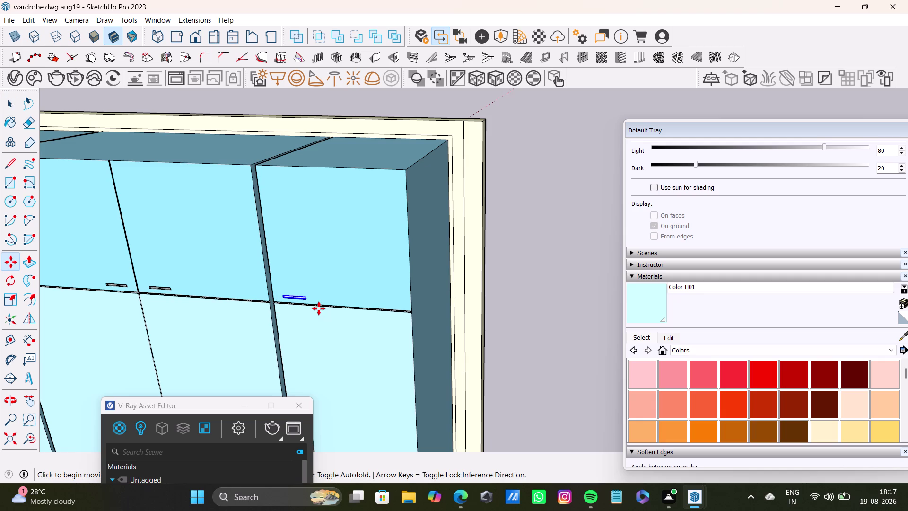
click(303, 301)
scroll(down, 3)
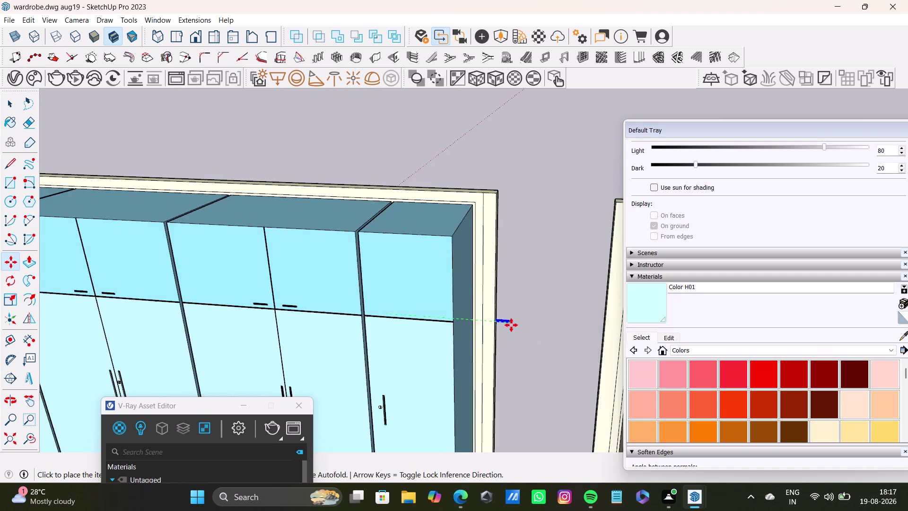
scroll(down, 3)
scroll(down, 3)
middle_drag(587, 337, 600, 336)
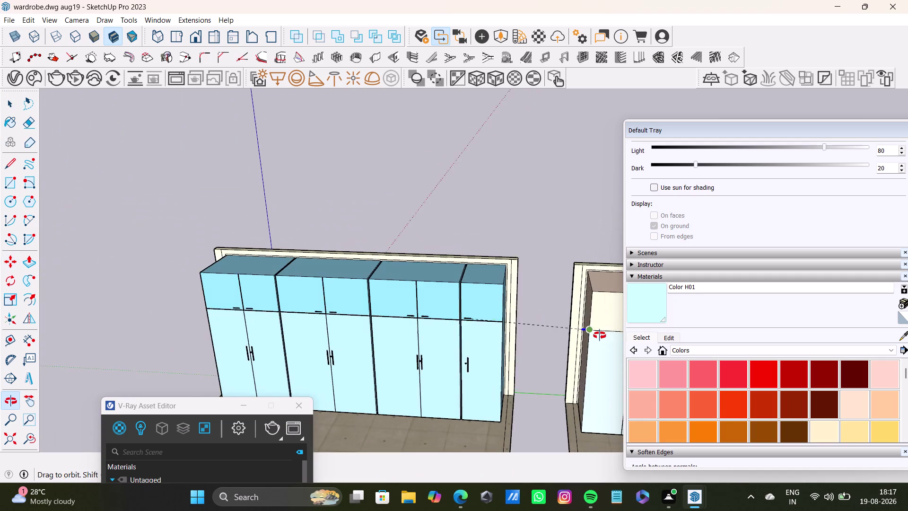
middle_drag(600, 335, 537, 337)
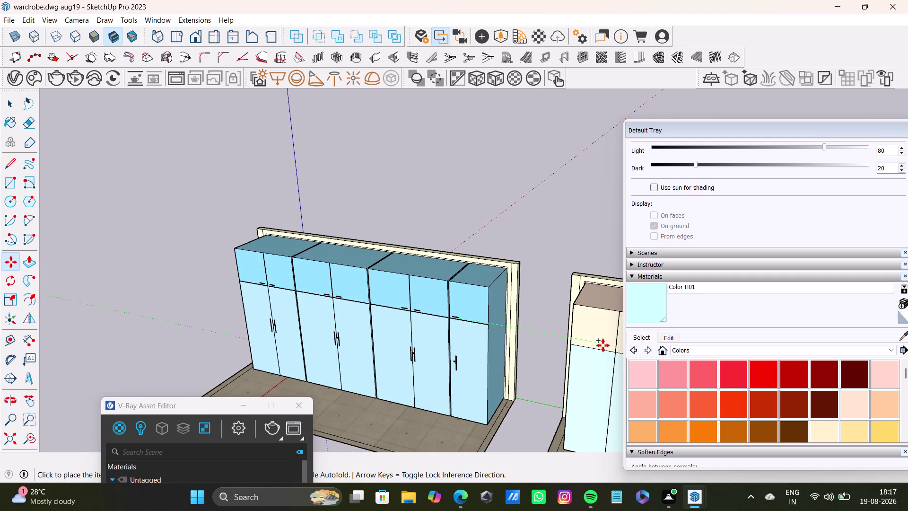
click(605, 347)
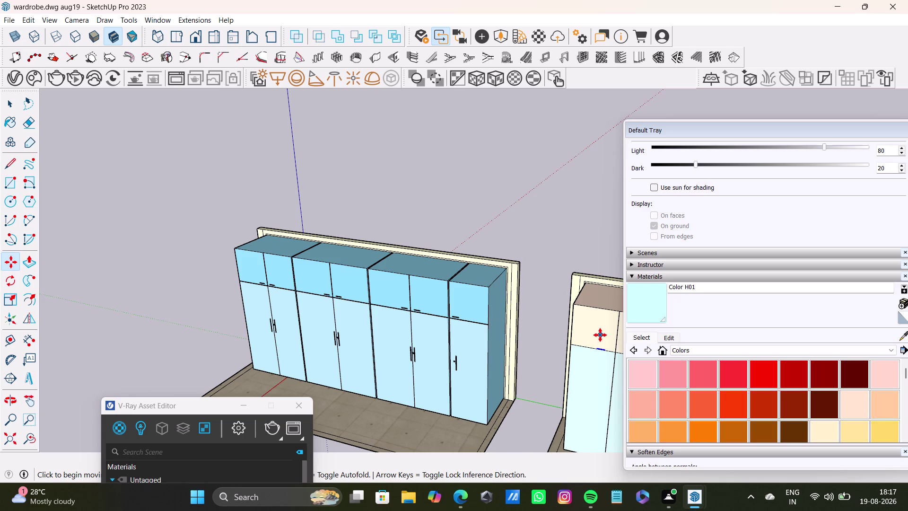
key(ctrl+z)
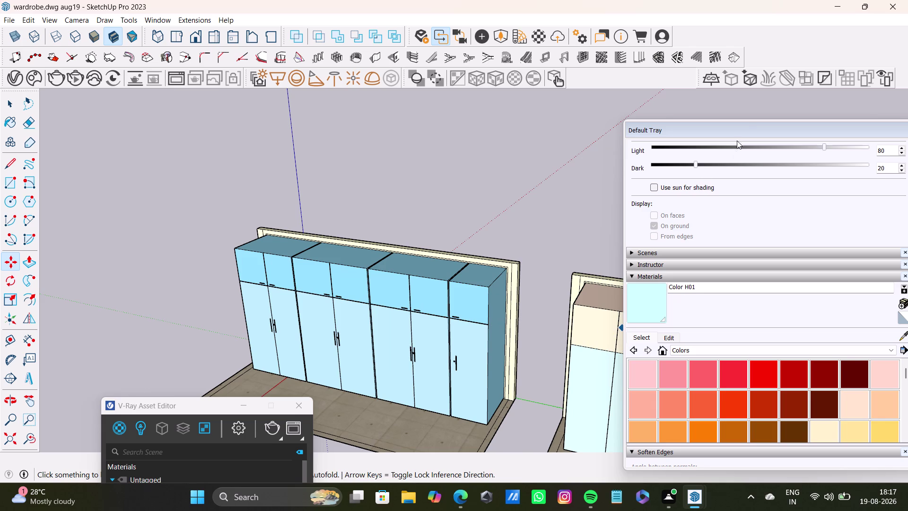
Resize and dock the Default Tray lower right with Shadows expanded, recentring both wardrobes.
drag(742, 123, 890, 393)
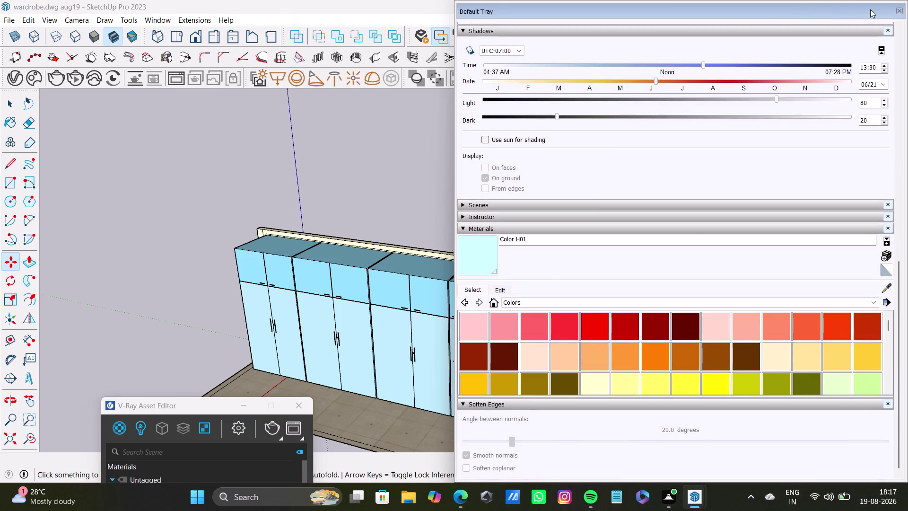
drag(455, 165, 514, 180)
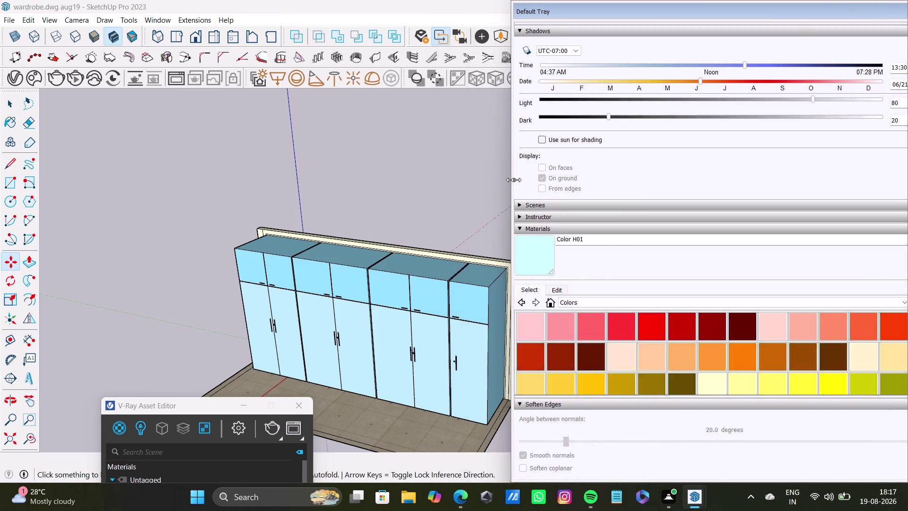
drag(514, 180, 648, 188)
drag(721, 2, 771, 276)
middle_drag(546, 326, 686, 306)
scroll(down, 3)
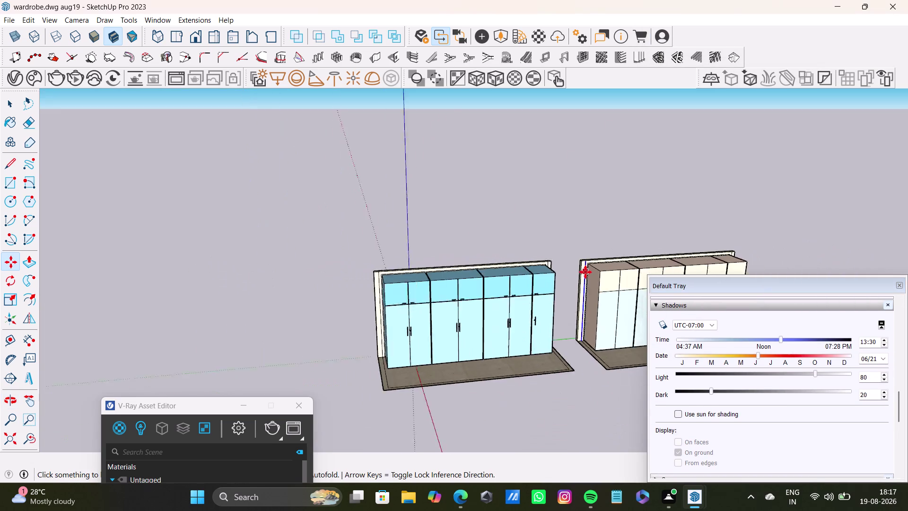
scroll(down, 3)
middle_drag(614, 305, 567, 371)
scroll(up, 3)
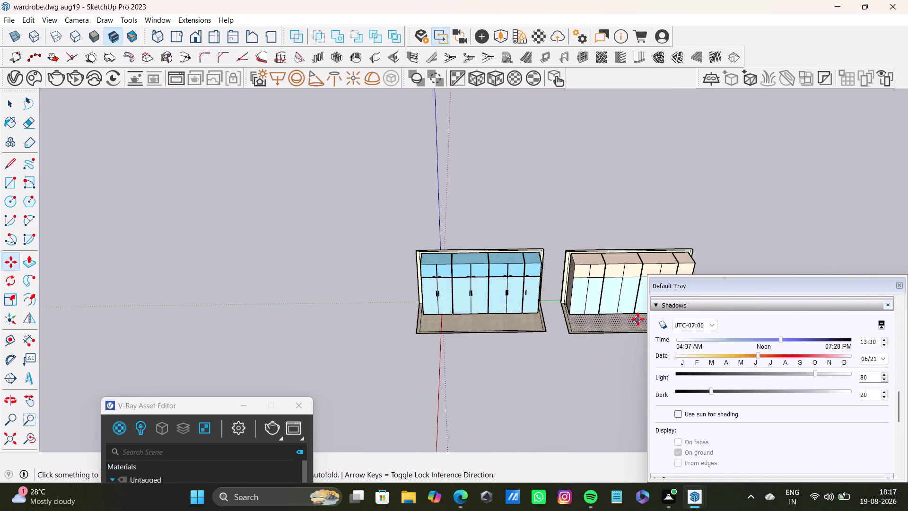
scroll(up, 3)
scroll(up, 3)
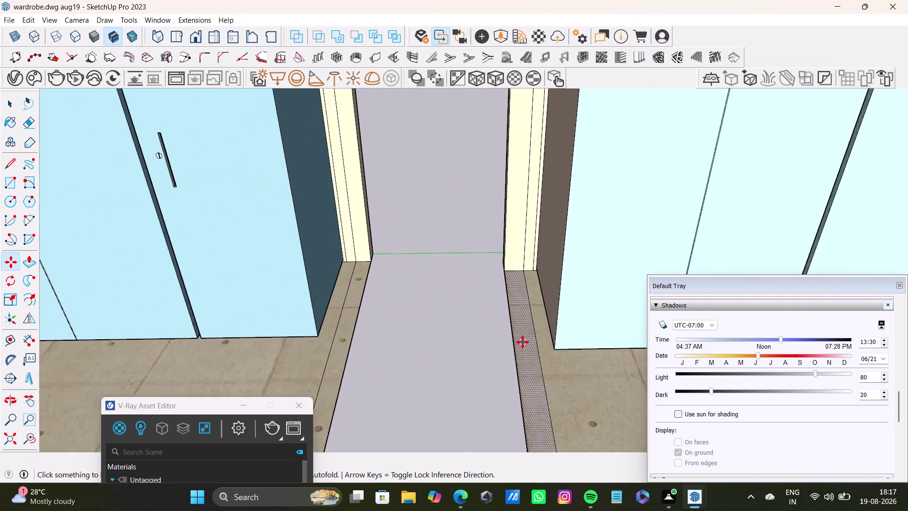
scroll(up, 3)
scroll(down, 3)
middle_drag(495, 335, 606, 319)
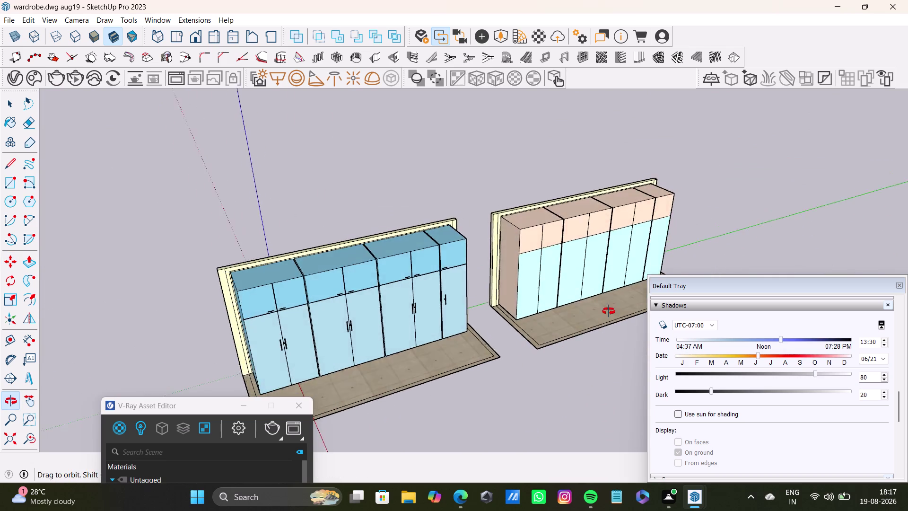
middle_drag(605, 320, 525, 362)
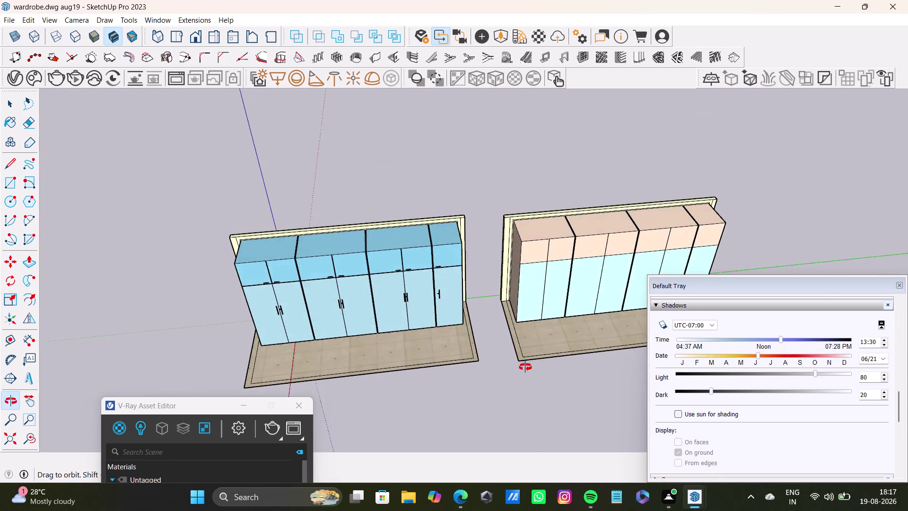
middle_drag(526, 362, 529, 393)
scroll(up, 3)
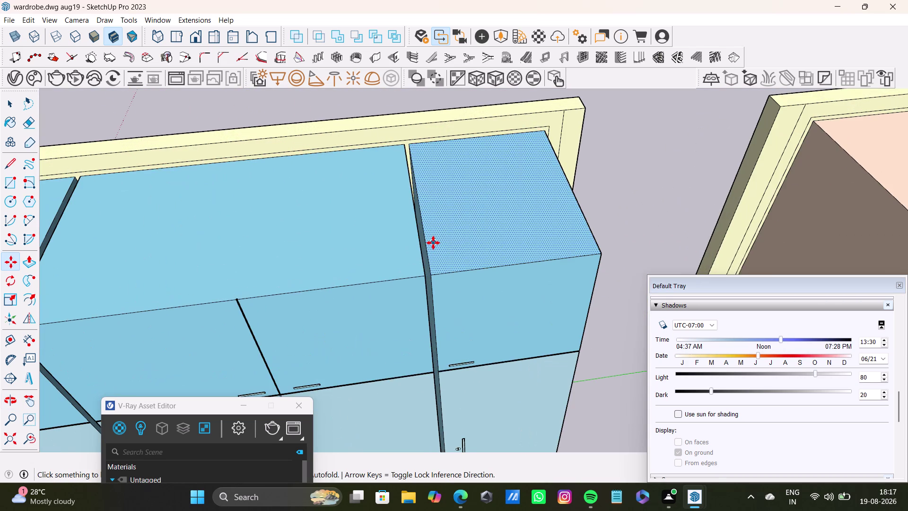
middle_drag(433, 260, 406, 211)
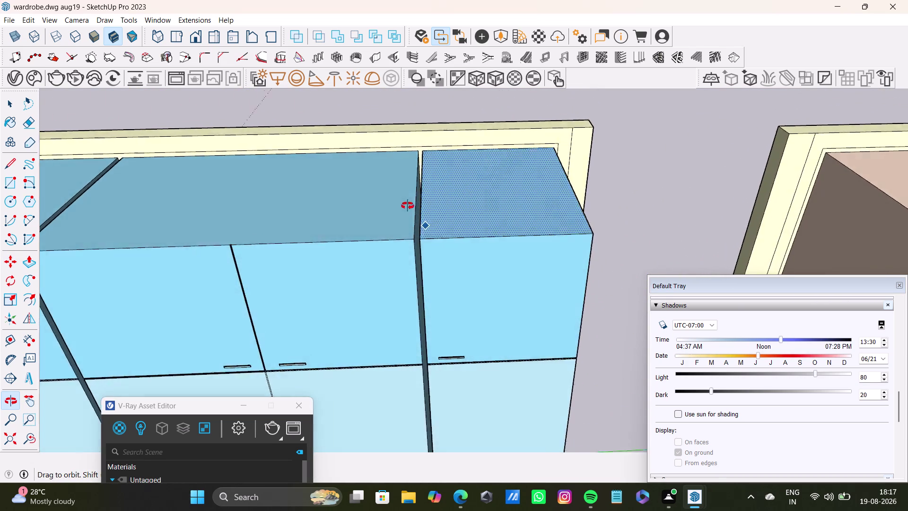
middle_drag(407, 210, 520, 290)
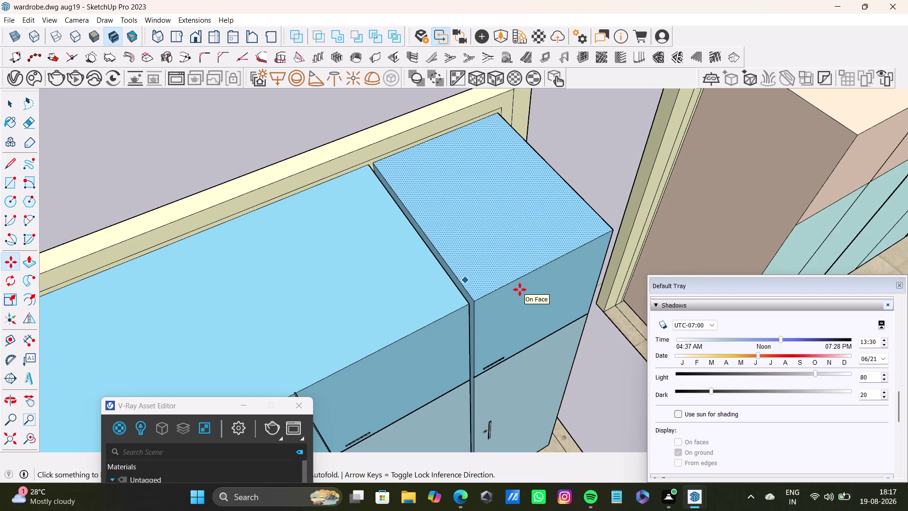